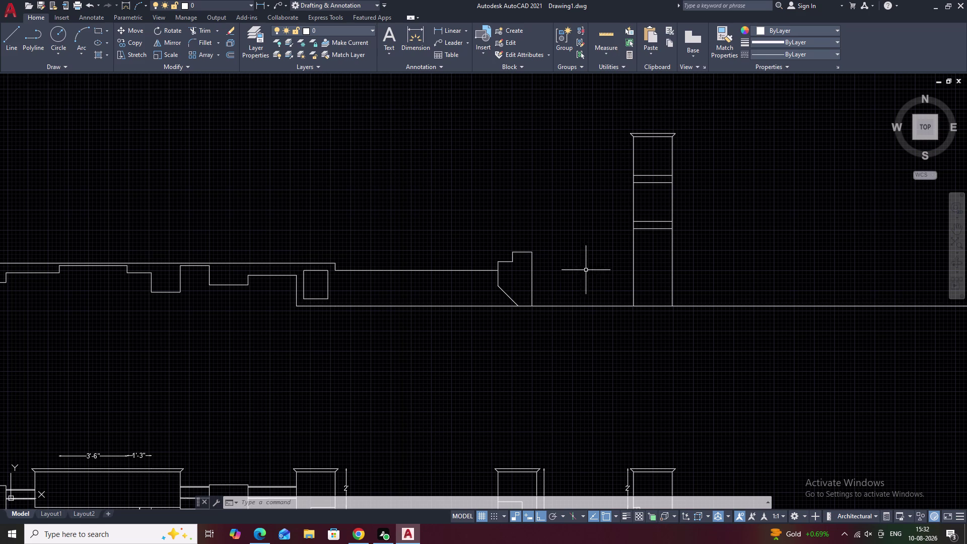
Select all the side tower's lines and begin moving them, then cancel the move.
middle_drag(589, 262, 543, 297)
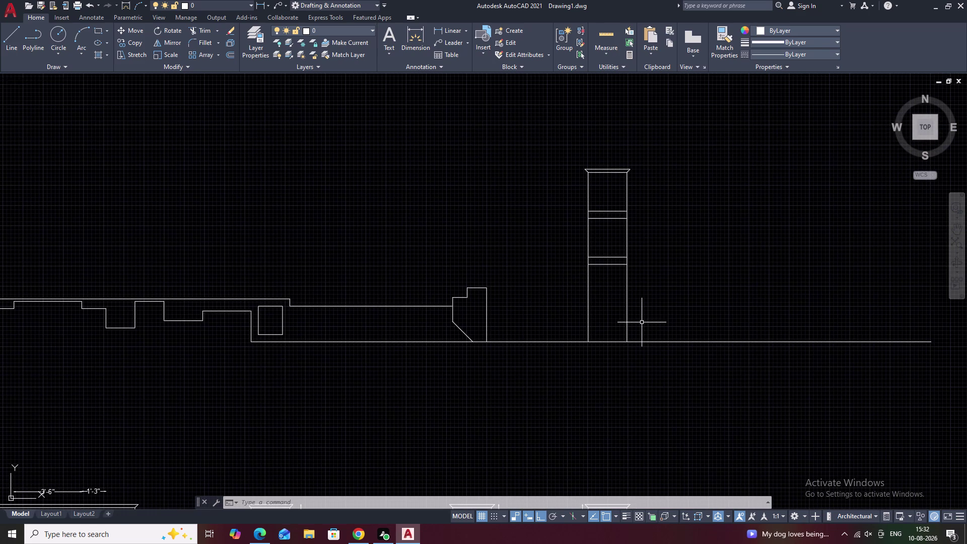
middle_drag(637, 310, 624, 334)
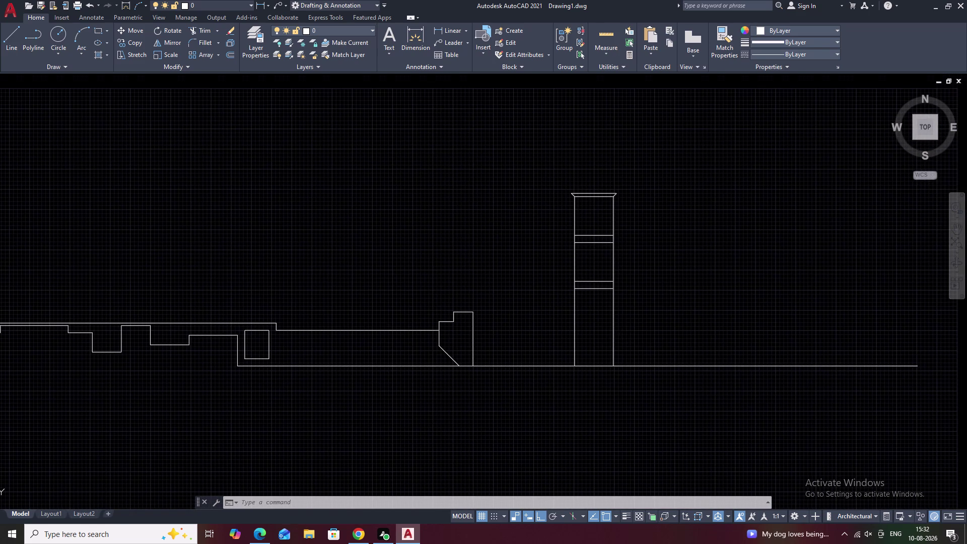
drag(657, 211, 647, 184)
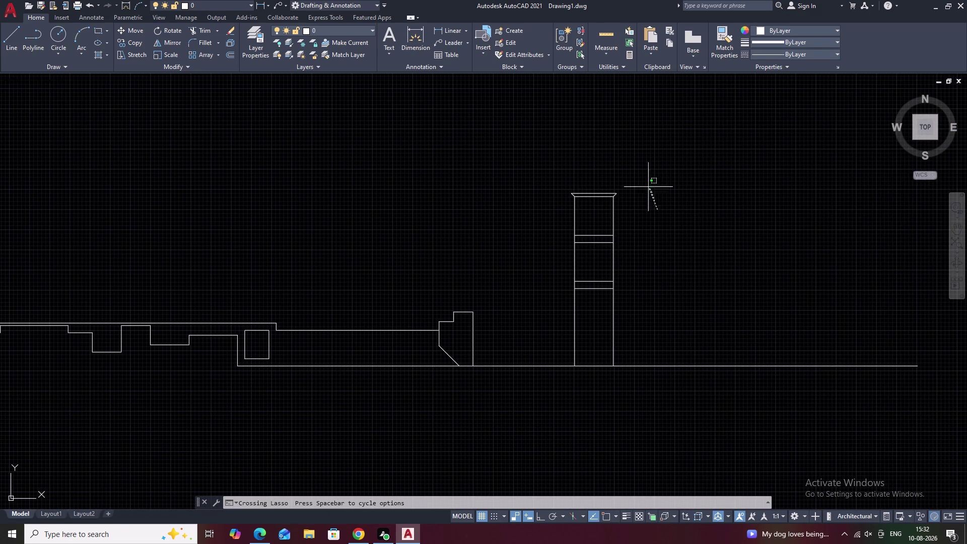
drag(646, 184, 648, 333)
click(651, 333)
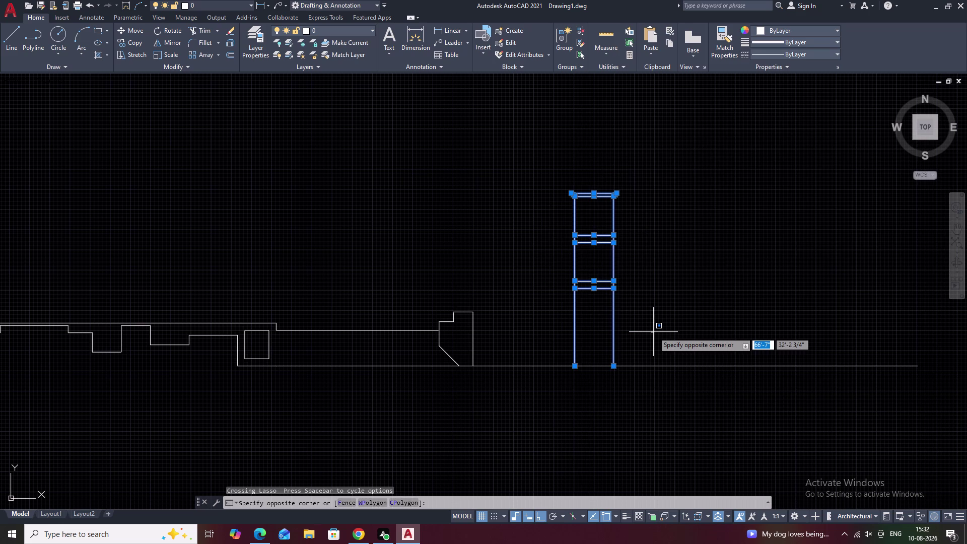
text(m)
key(space)
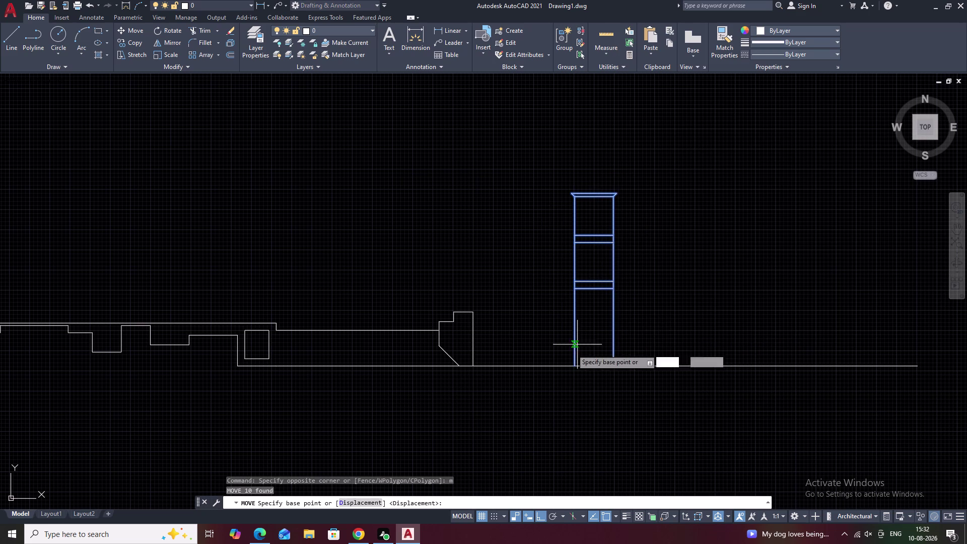
click(575, 366)
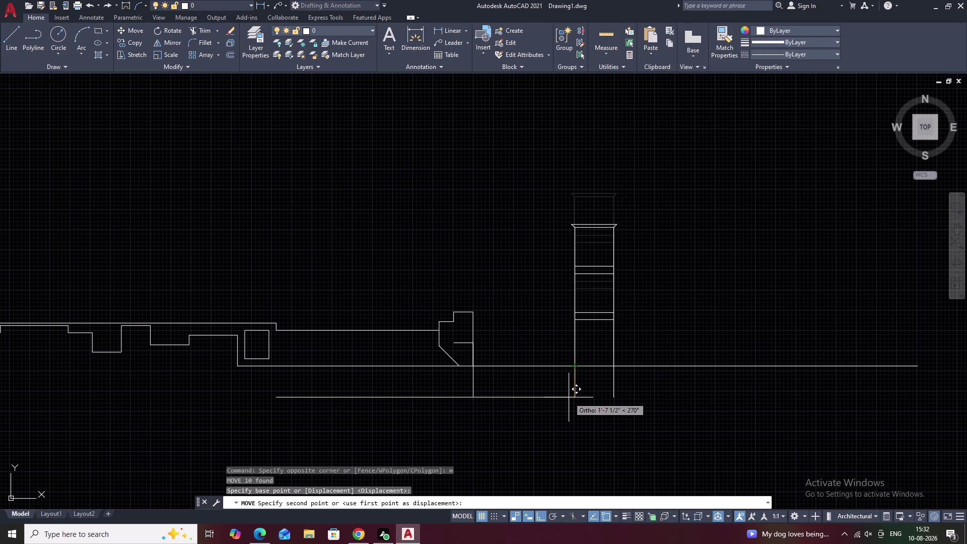
key(Escape)
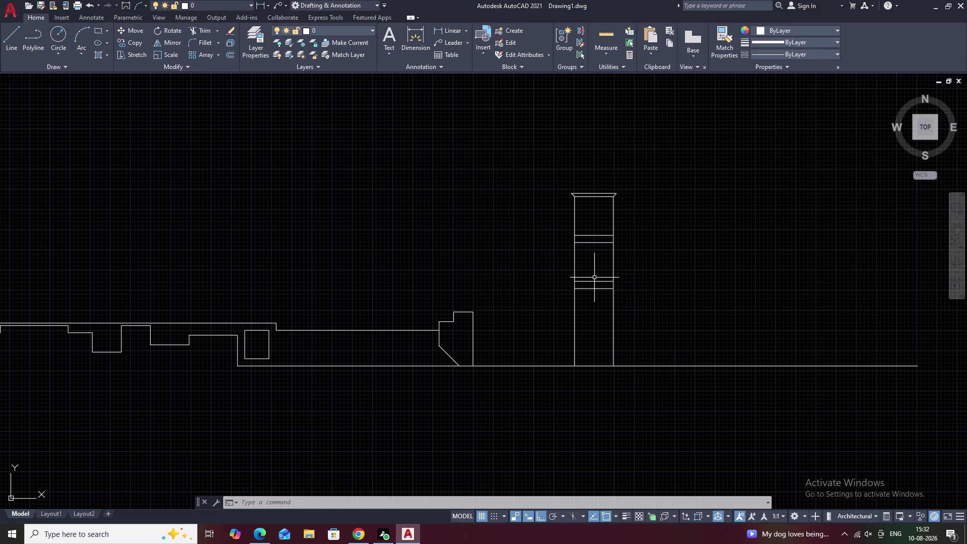
Break the tower's left wall line at a point in the middle panel using BREAKATPOINT.
scroll(down, 3)
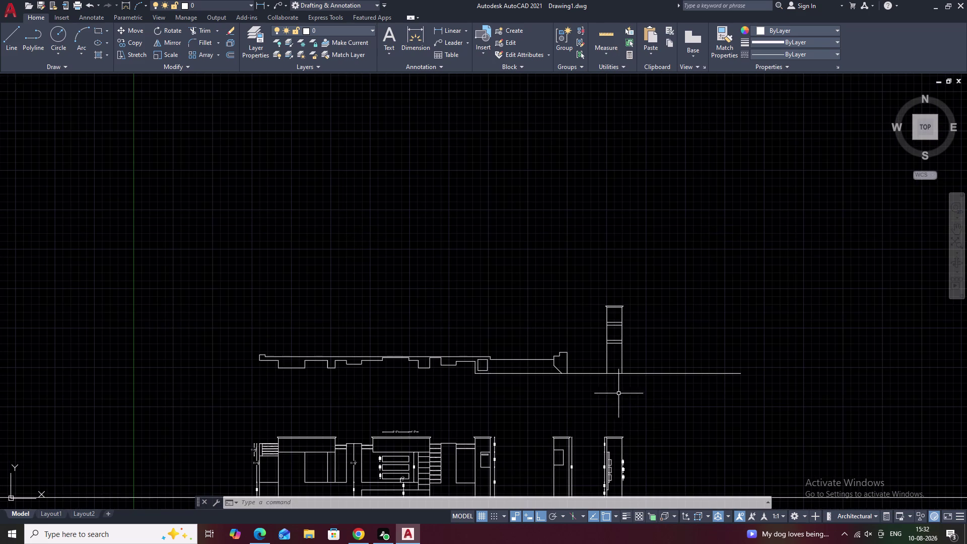
scroll(up, 3)
scroll(up, 3)
middle_drag(582, 362, 606, 303)
scroll(up, 3)
middle_drag(621, 351, 623, 339)
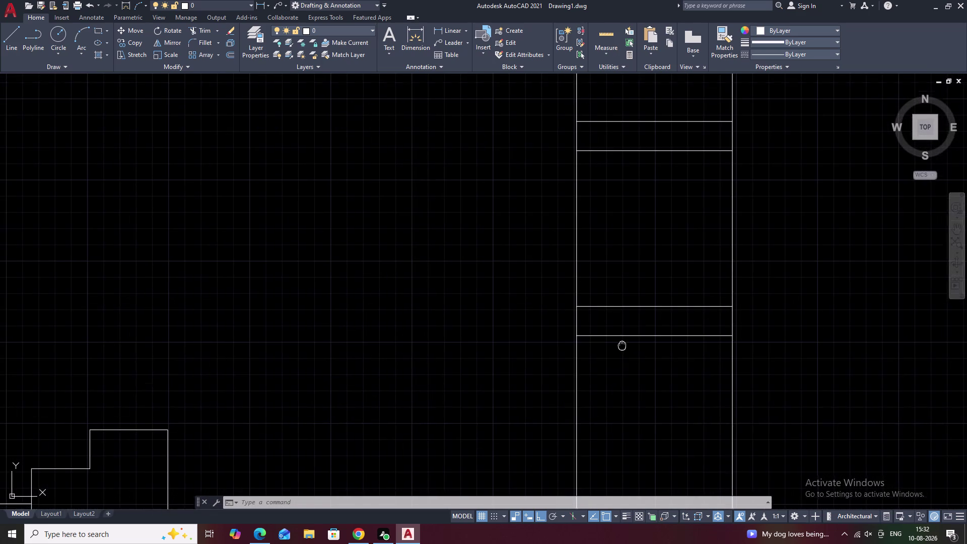
middle_drag(623, 339, 623, 310)
scroll(down, 3)
middle_drag(631, 332, 573, 402)
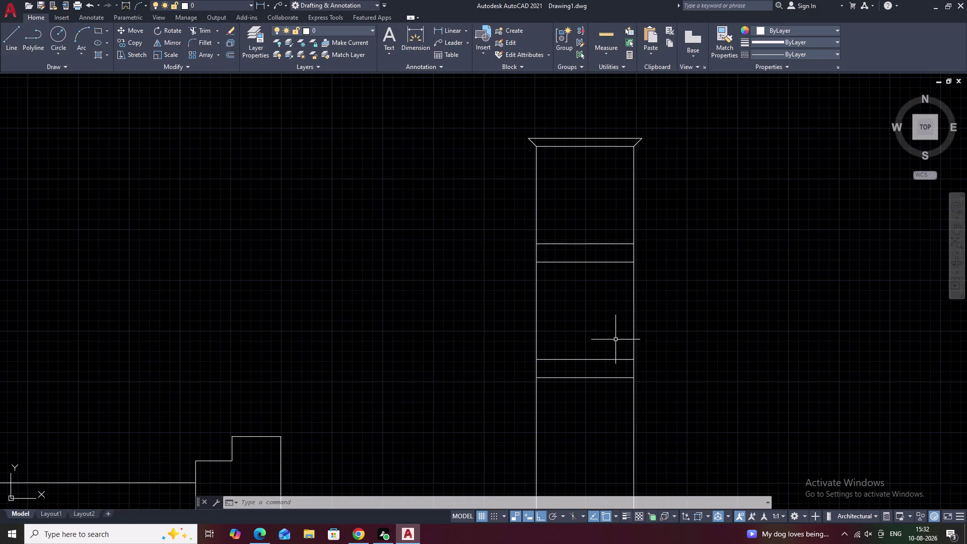
scroll(up, 3)
middle_drag(575, 329, 563, 334)
scroll(up, 3)
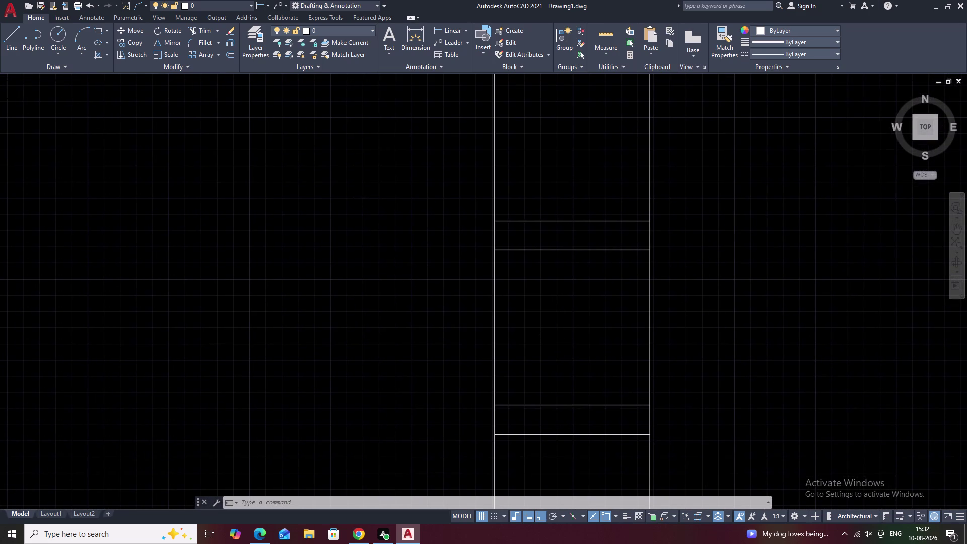
middle_drag(562, 332, 570, 306)
scroll(down, 3)
middle_drag(572, 312, 562, 326)
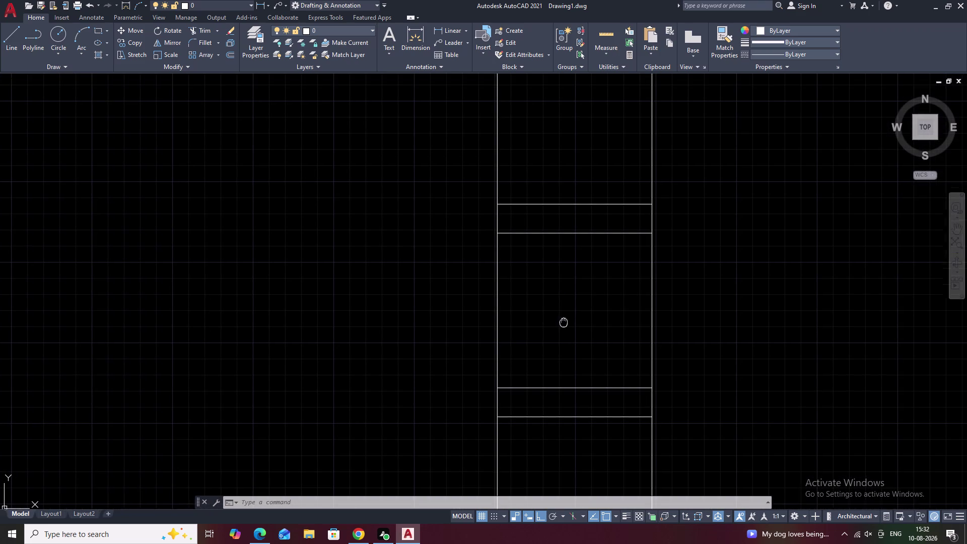
middle_drag(562, 326, 562, 326)
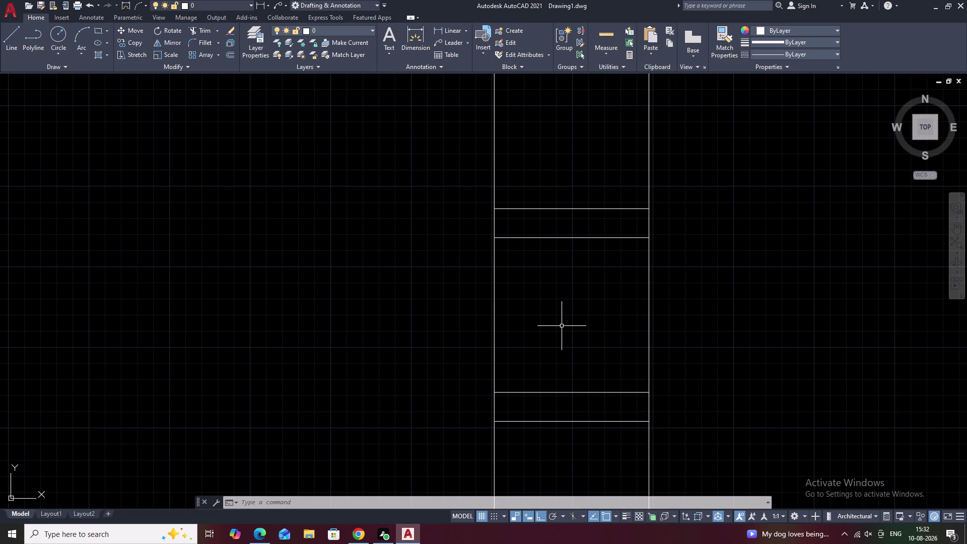
text(b)
text(e)
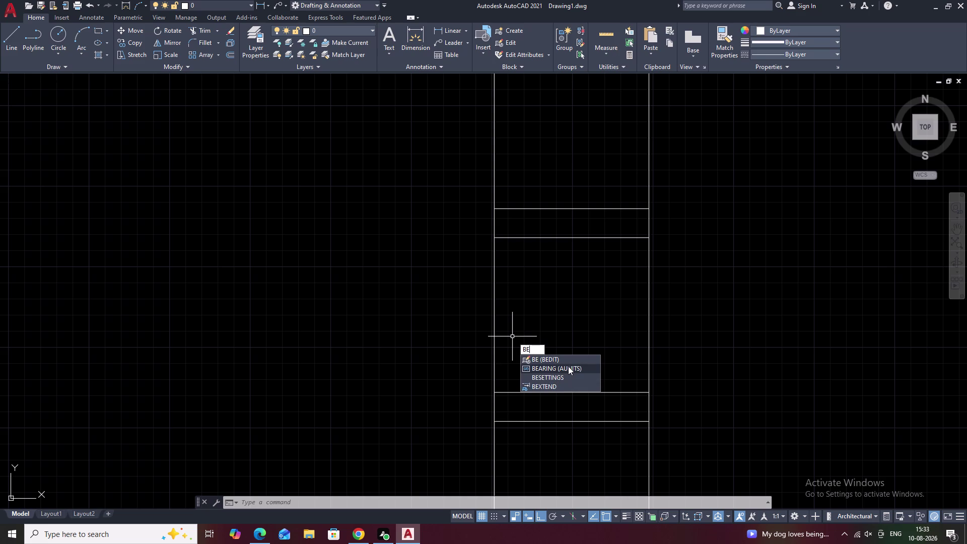
key(BackSpace)
key(r)
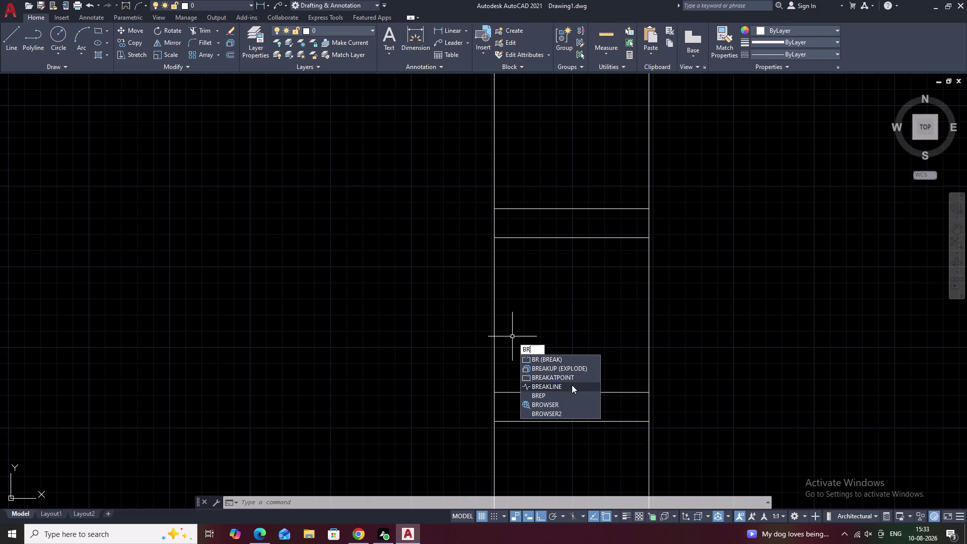
click(552, 377)
click(495, 354)
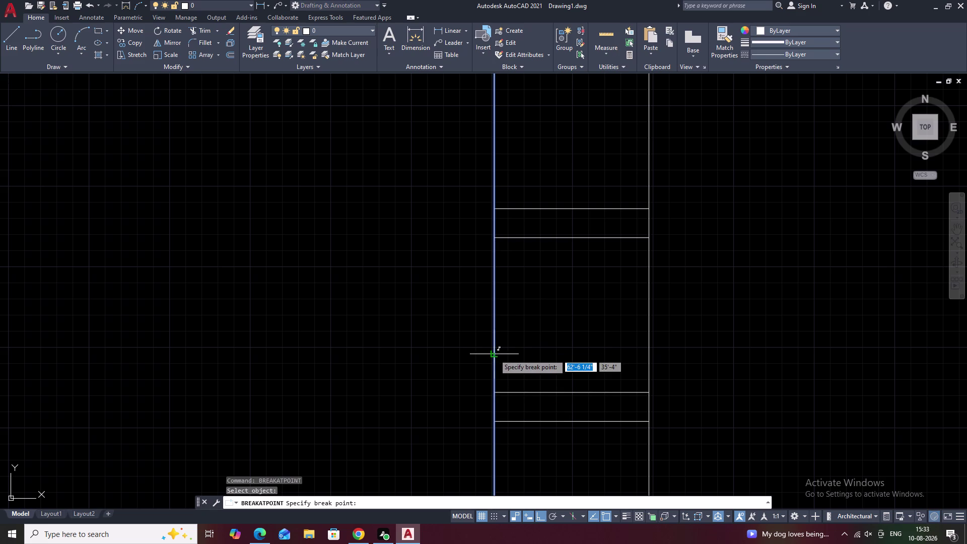
click(493, 391)
key(space)
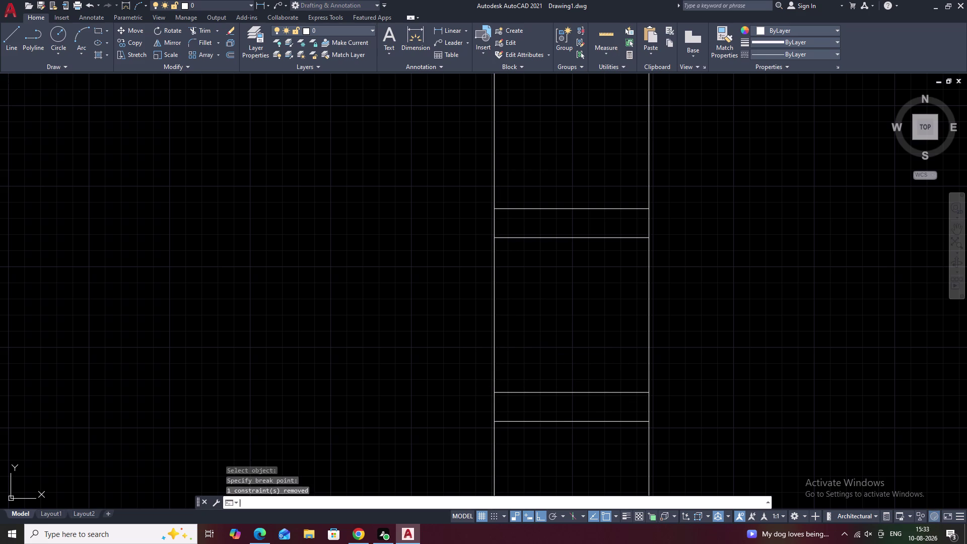
Repeat BREAKATPOINT on the upper part of the left wall line, then cancel it.
key(space)
key(space)
click(494, 264)
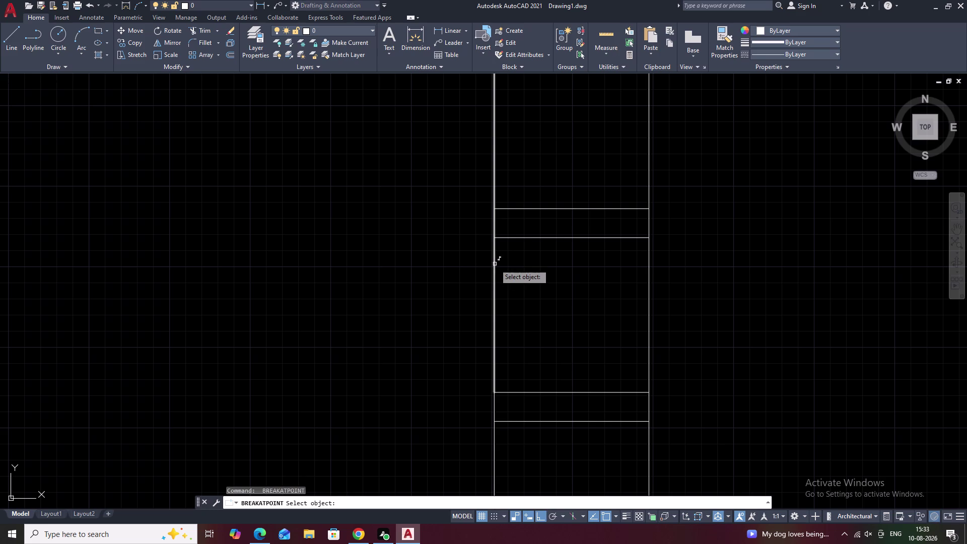
double_click(497, 251)
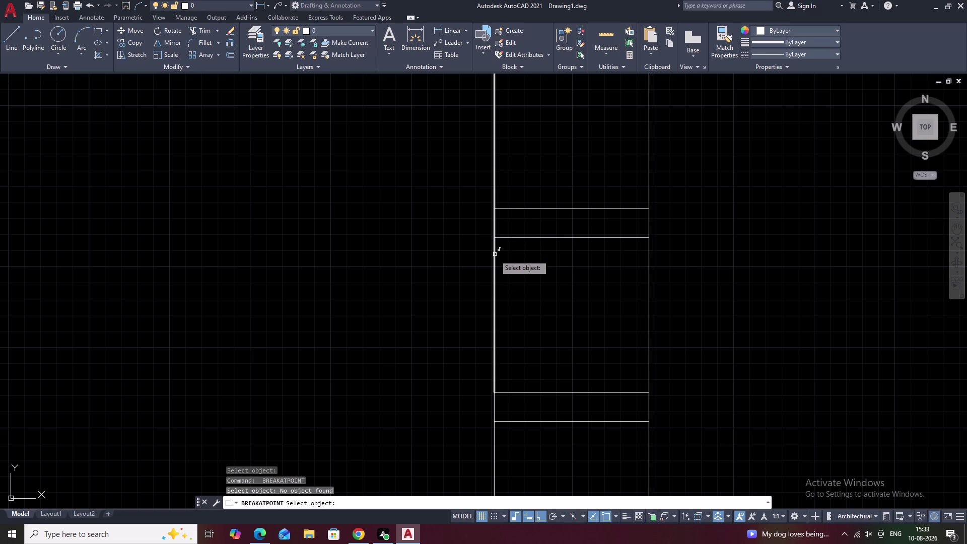
click(496, 255)
click(497, 240)
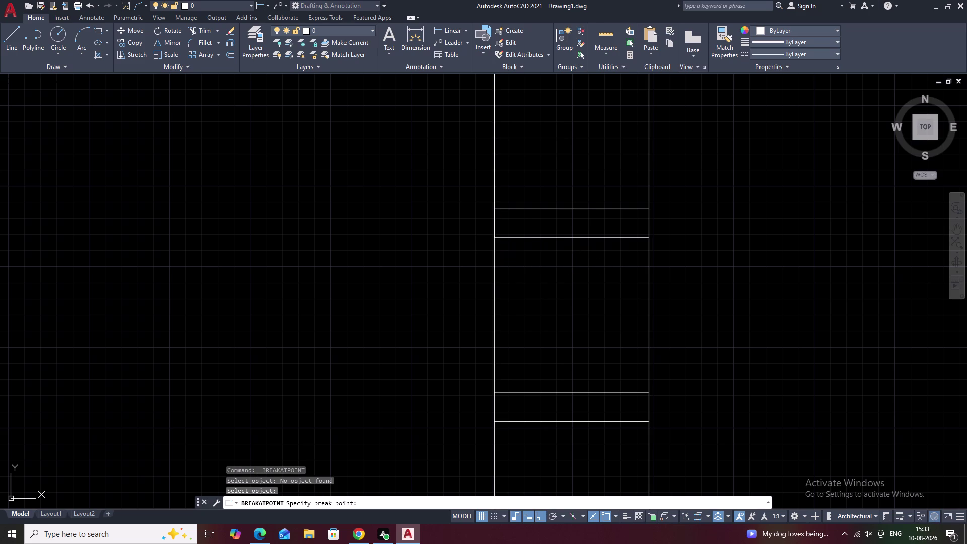
key(Escape)
Offset the left wall segment inward twice by 4.5 to make two vertical door lines.
text(o)
key(space)
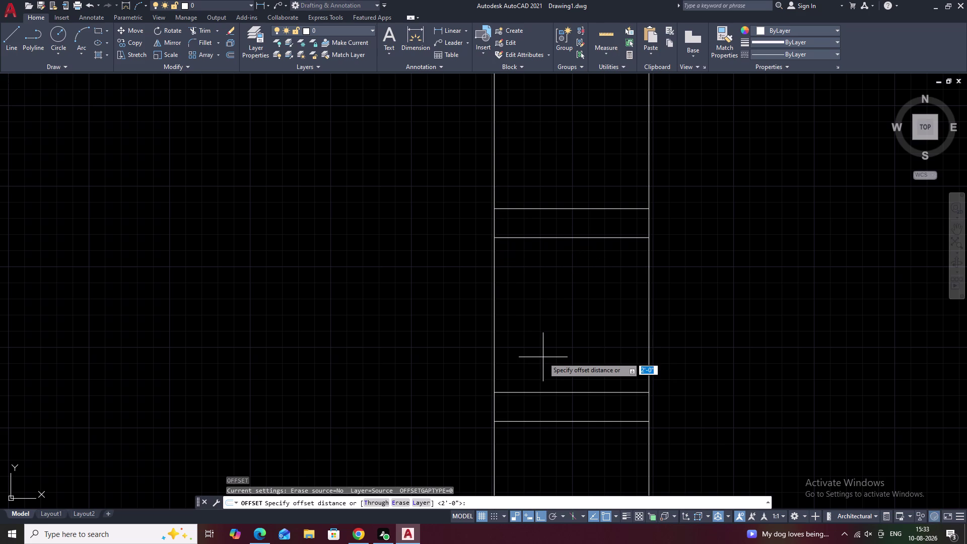
text(4.5)
key(space)
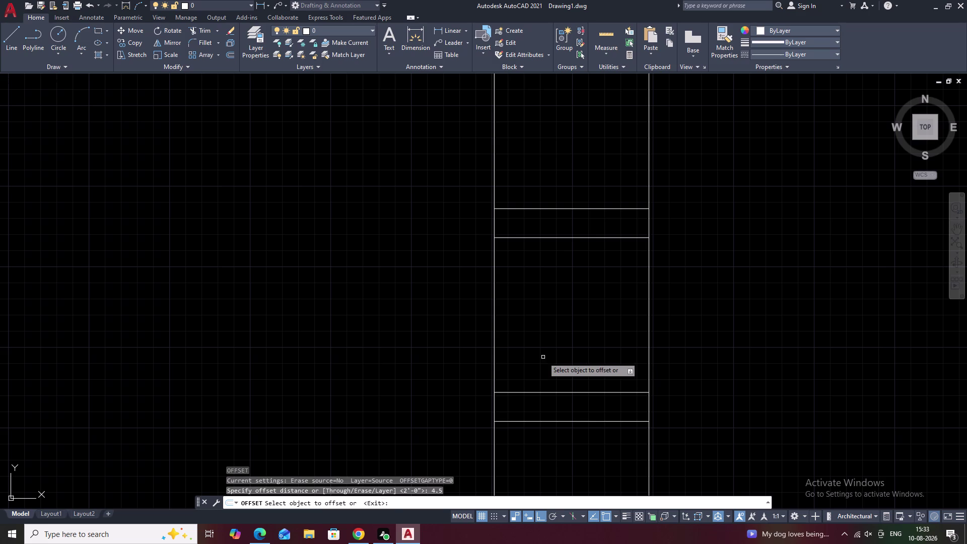
click(494, 326)
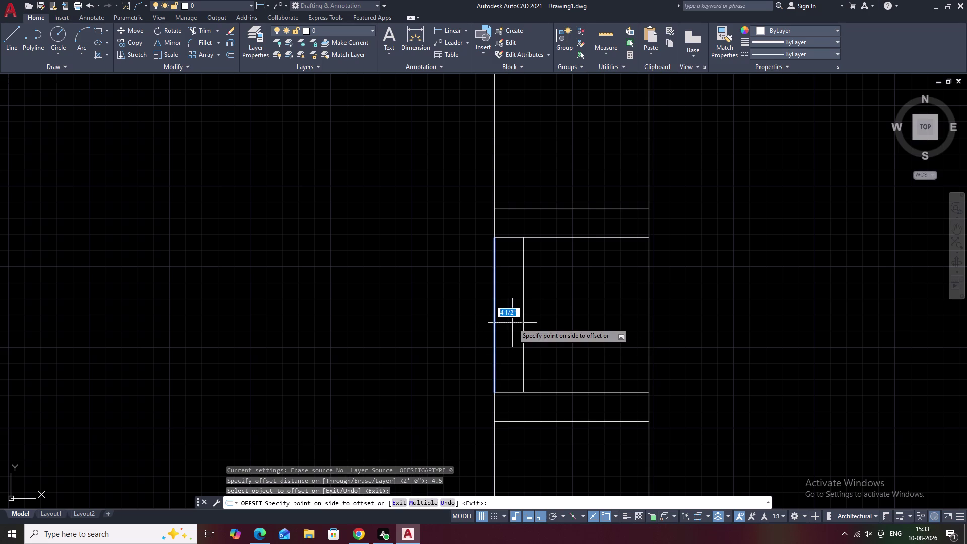
click(513, 323)
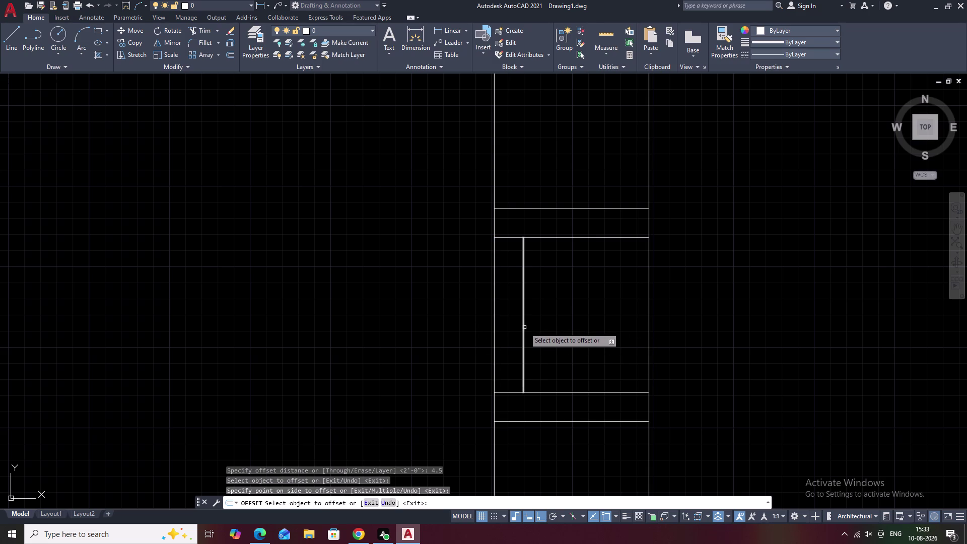
click(525, 327)
click(571, 327)
key(Escape)
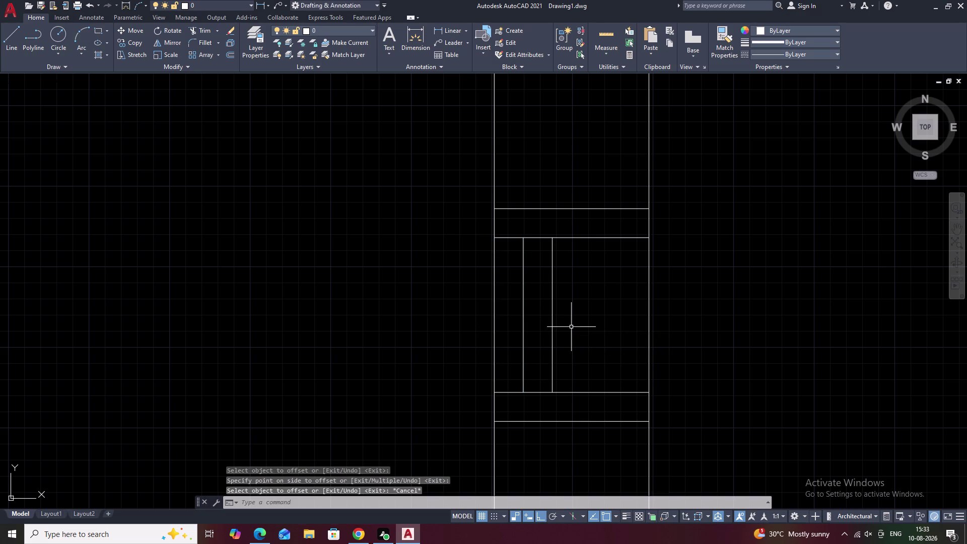
Center the new door lines in view and start the TR trim command.
scroll(down, 3)
middle_drag(571, 327, 551, 355)
scroll(up, 3)
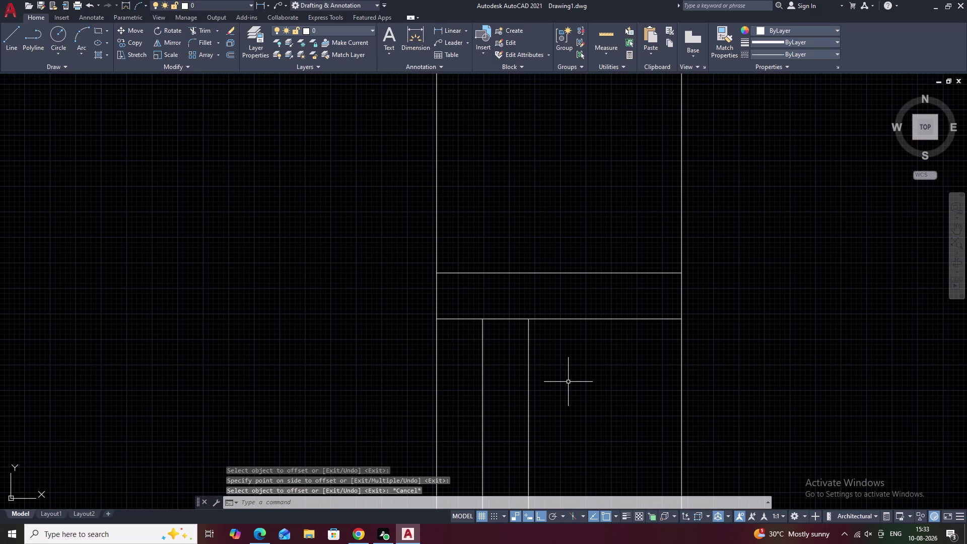
text(tr)
key(space)
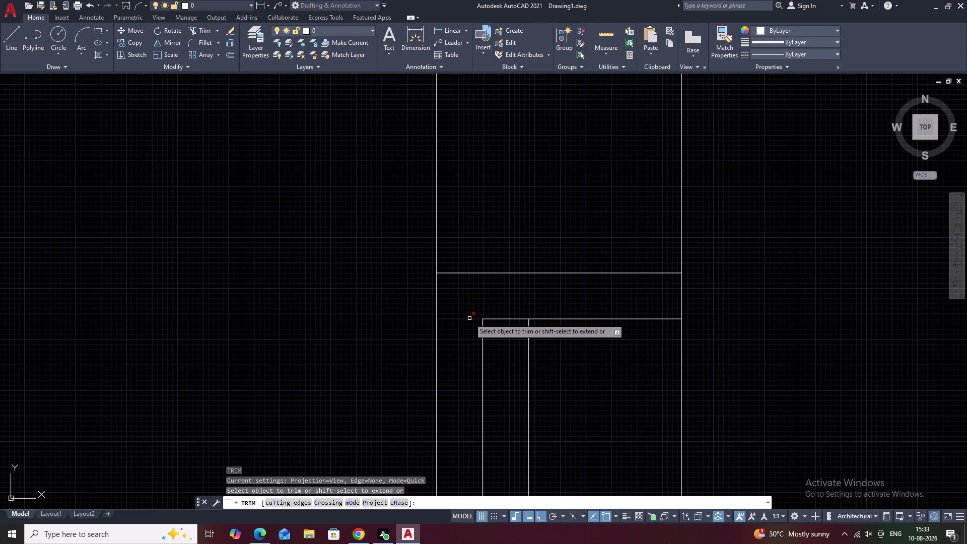
Trim away the head band piece between the two new verticals and end Trim.
click(503, 318)
scroll(down, 3)
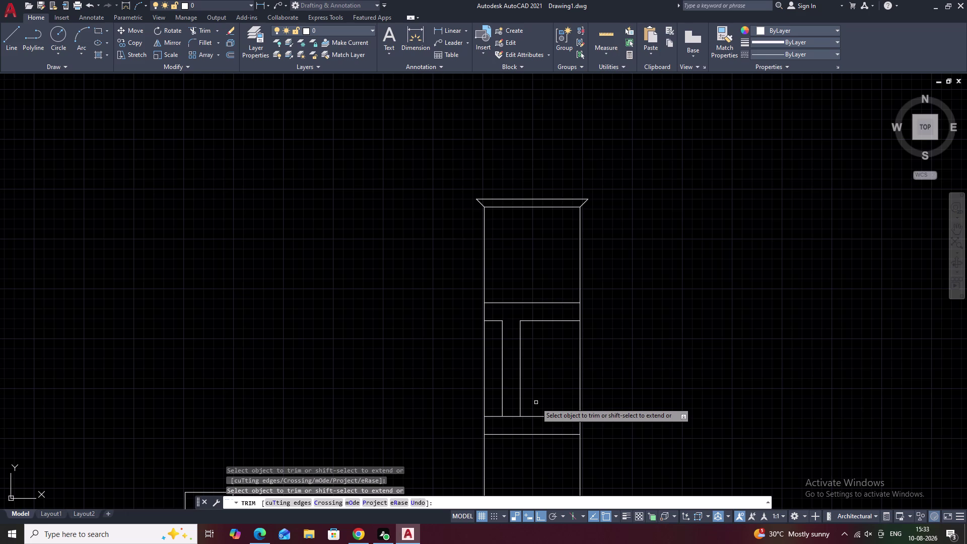
middle_drag(547, 390, 536, 400)
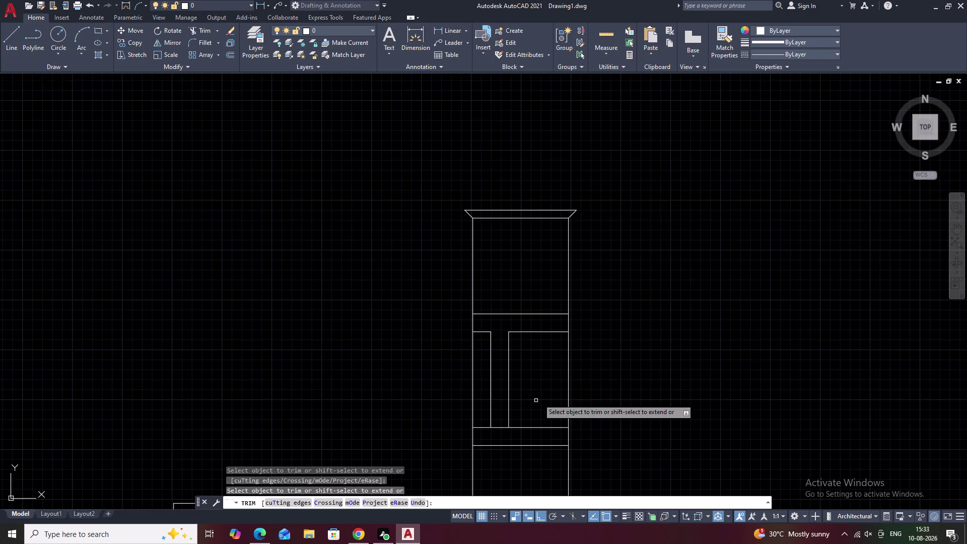
scroll(up, 3)
middle_drag(533, 387, 534, 349)
key(Escape)
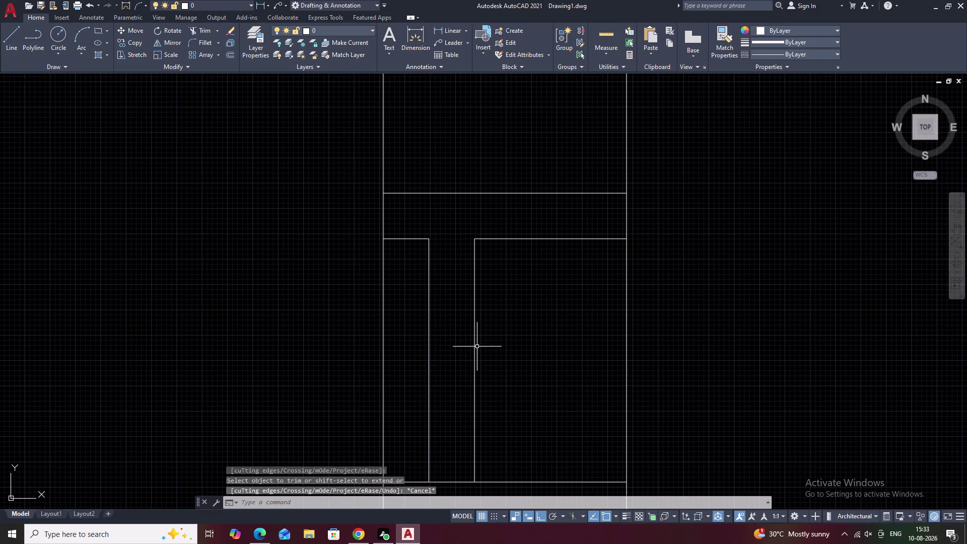
Zoom in on the door and start the L line command.
scroll(up, 3)
text(l)
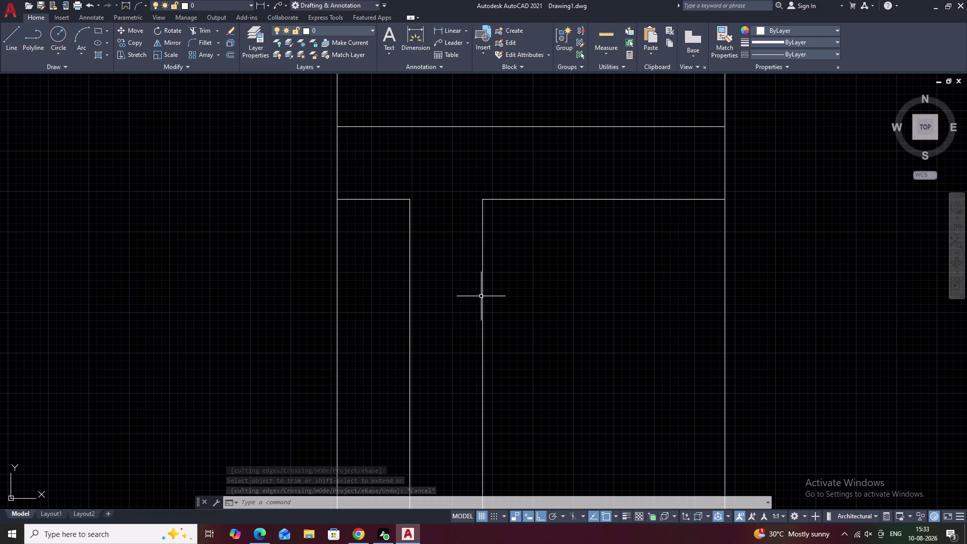
key(space)
Draw a line across the opening between the jambs and offset it 0.5 downward.
click(484, 230)
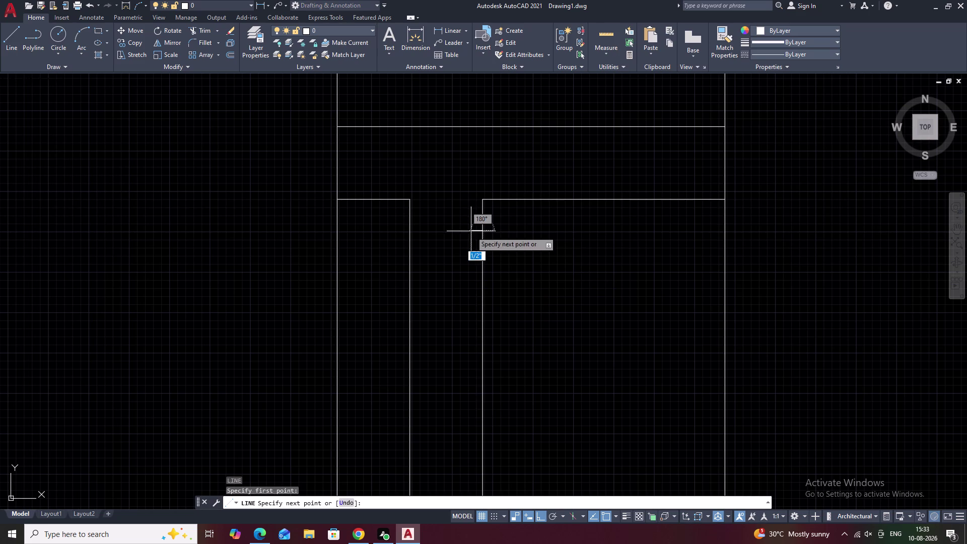
click(408, 231)
key(Escape)
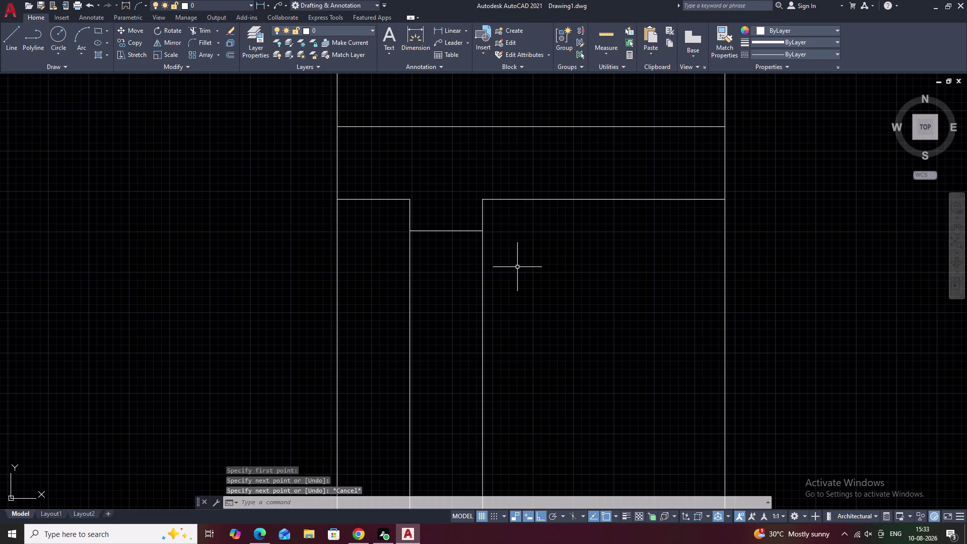
text(o .5)
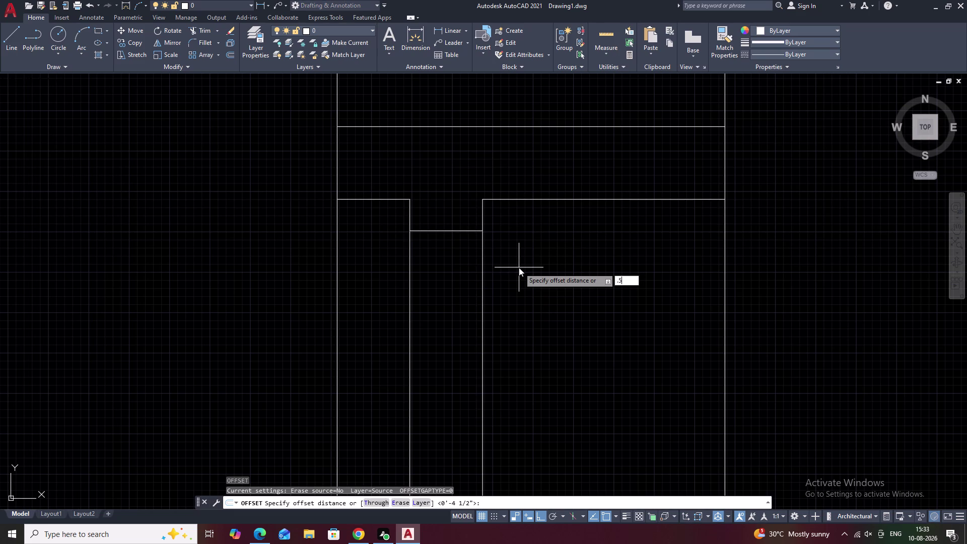
key(space)
click(445, 233)
click(446, 230)
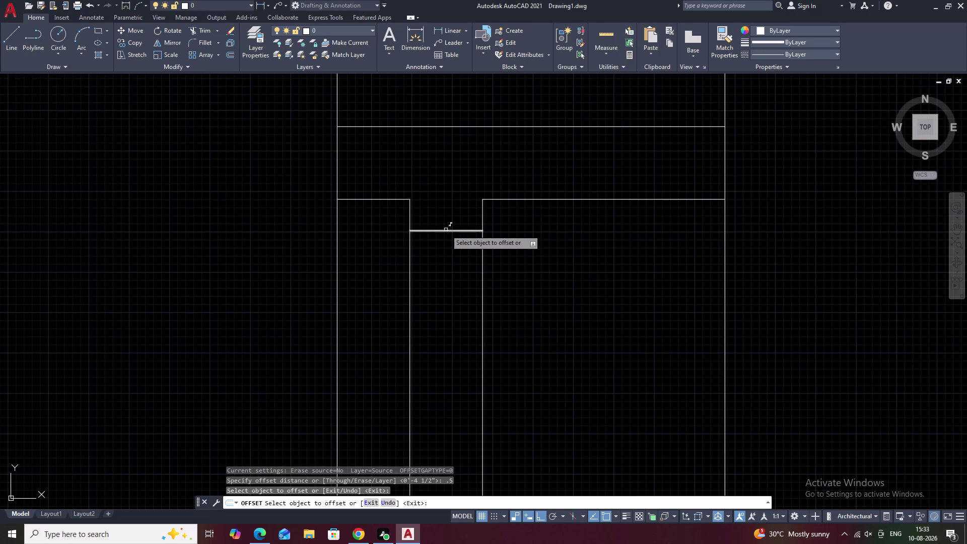
click(446, 262)
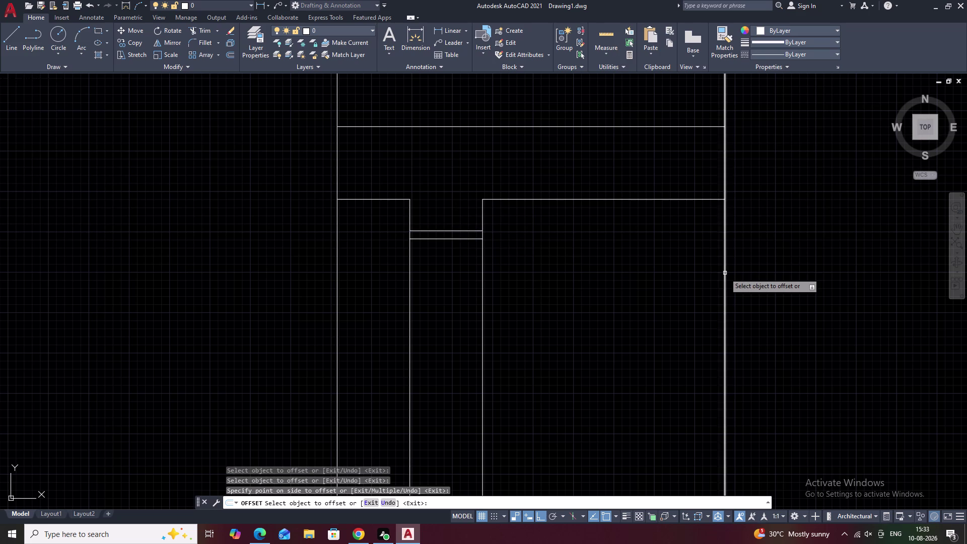
Offset the tower's right edge line 0.5 inward, then start Trim.
click(725, 273)
click(709, 276)
key(Escape)
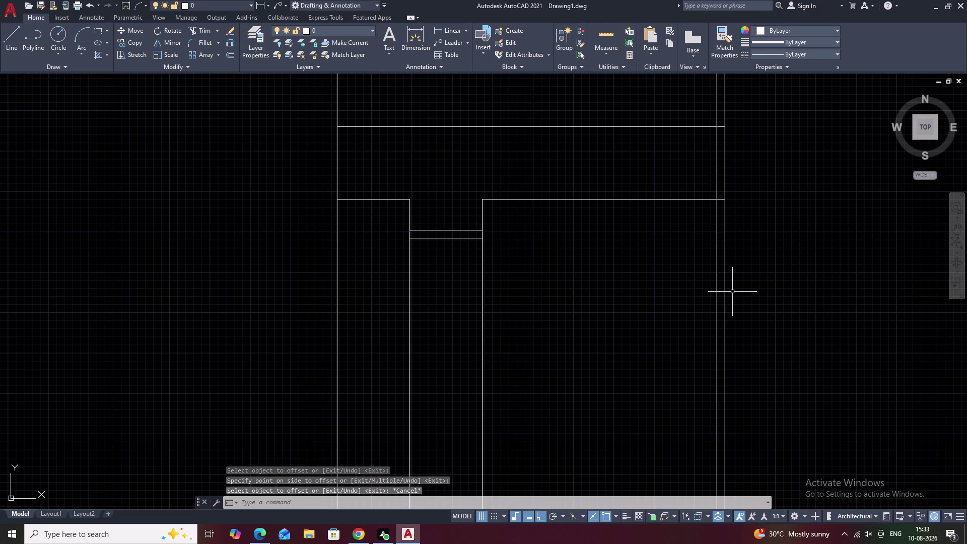
text(tr)
key(space)
Cancel Trim and erase the inner right-edge line segment below the door band.
click(717, 183)
scroll(down, 3)
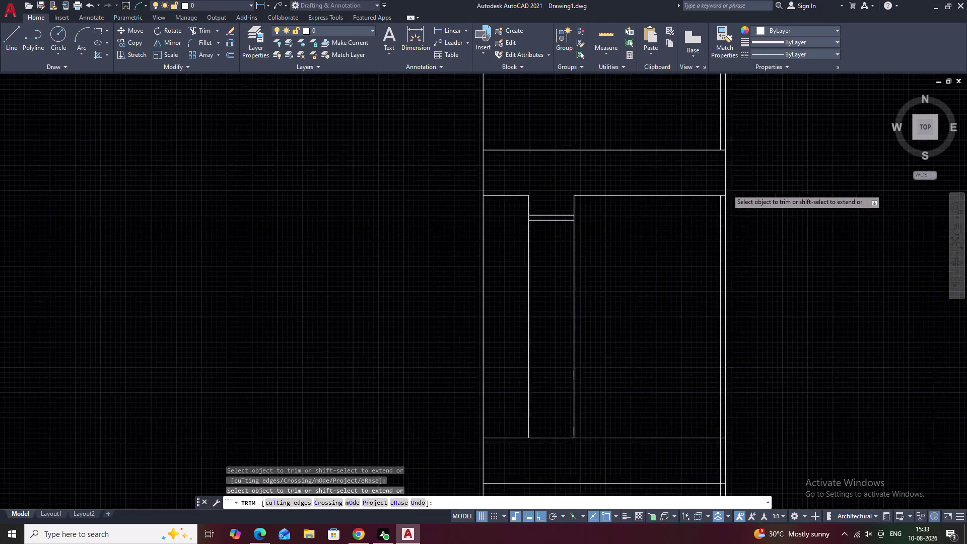
middle_drag(769, 343, 756, 295)
scroll(up, 3)
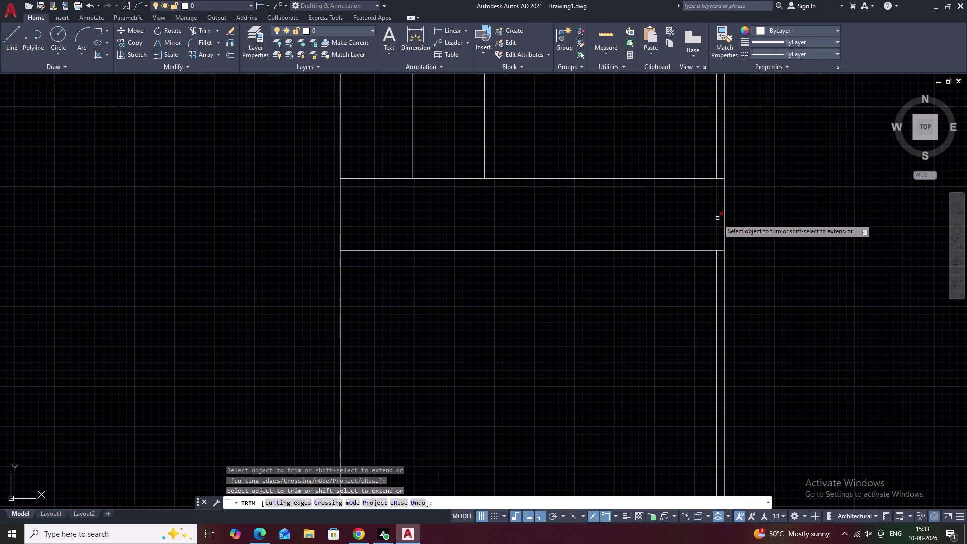
click(717, 218)
key(Escape)
click(717, 270)
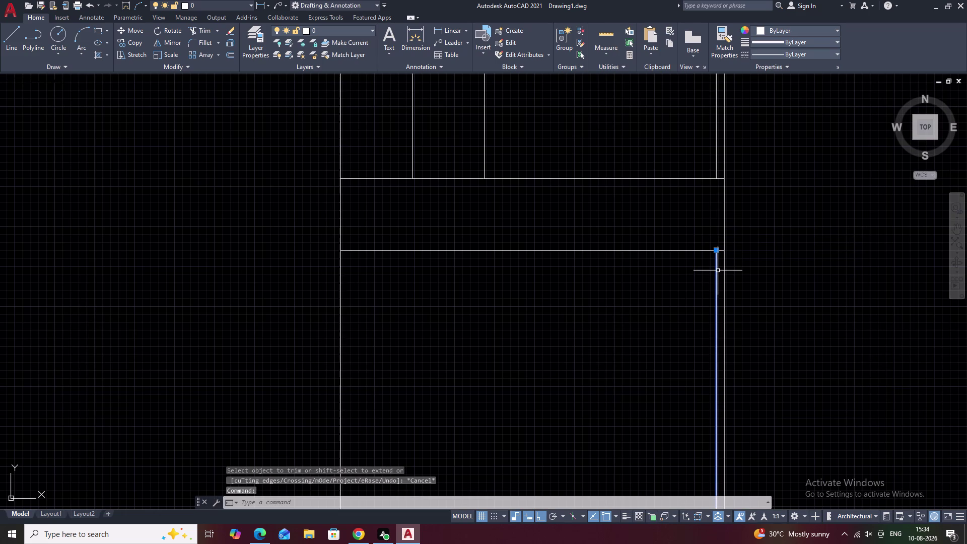
key(r)
key(BackSpace)
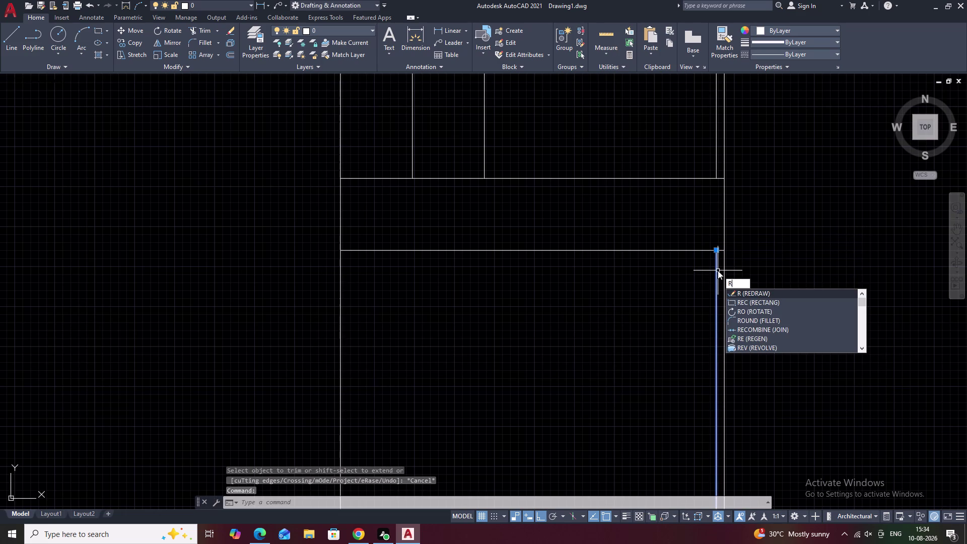
text(e)
key(space)
Erase the inner right-edge line segment above the door.
scroll(down, 3)
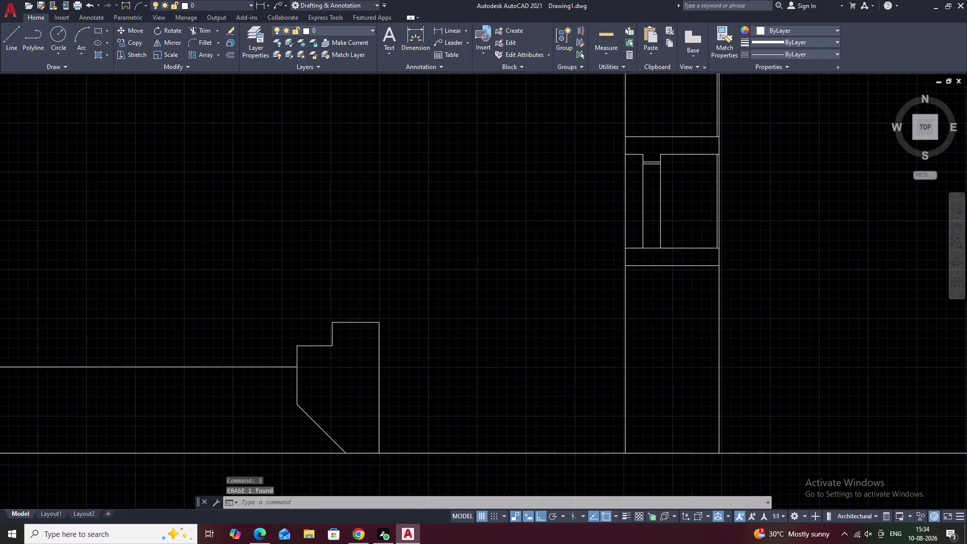
middle_drag(762, 233, 743, 344)
scroll(up, 3)
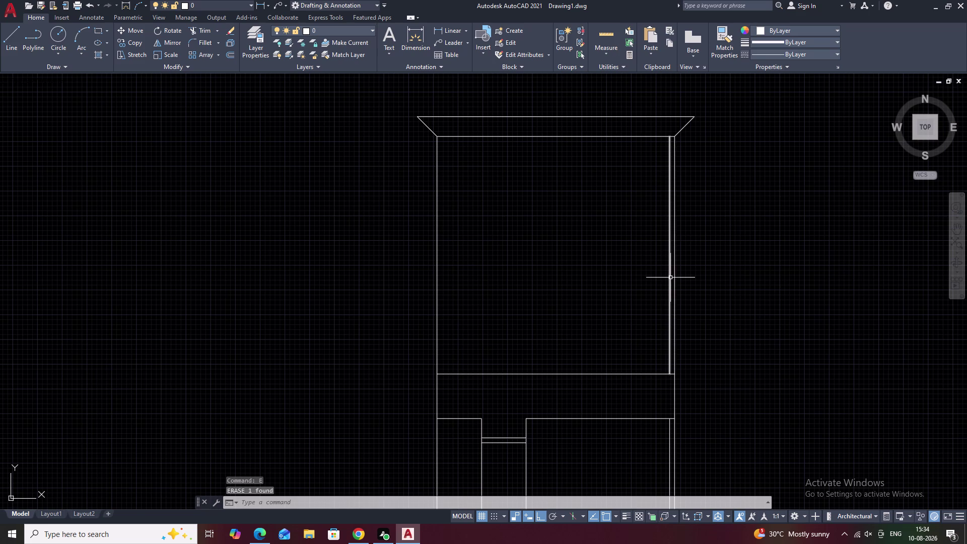
click(671, 280)
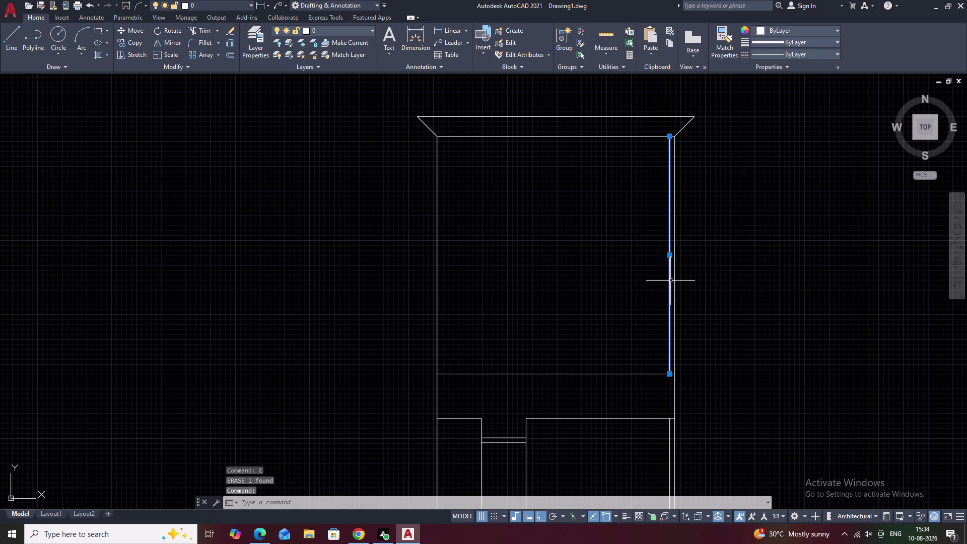
text(e)
key(space)
scroll(down, 3)
Offset the inner line beside the door 0.5 to the left.
middle_drag(717, 323, 698, 276)
scroll(up, 3)
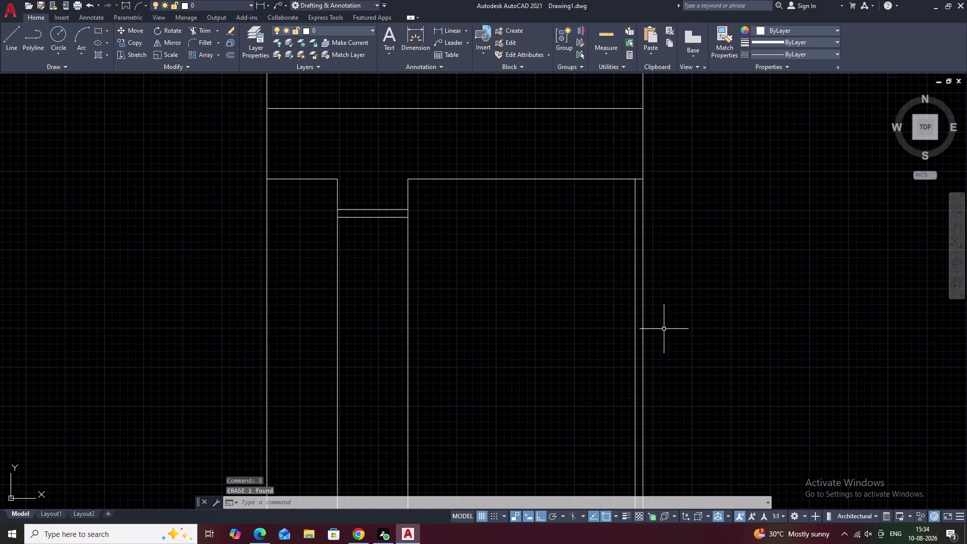
middle_drag(681, 343, 674, 290)
scroll(down, 3)
middle_drag(683, 330, 675, 319)
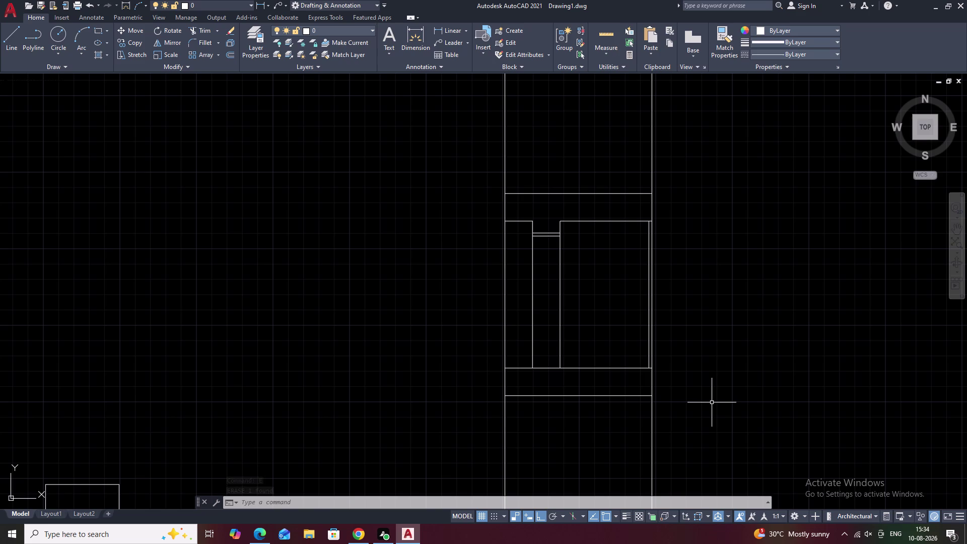
scroll(up, 3)
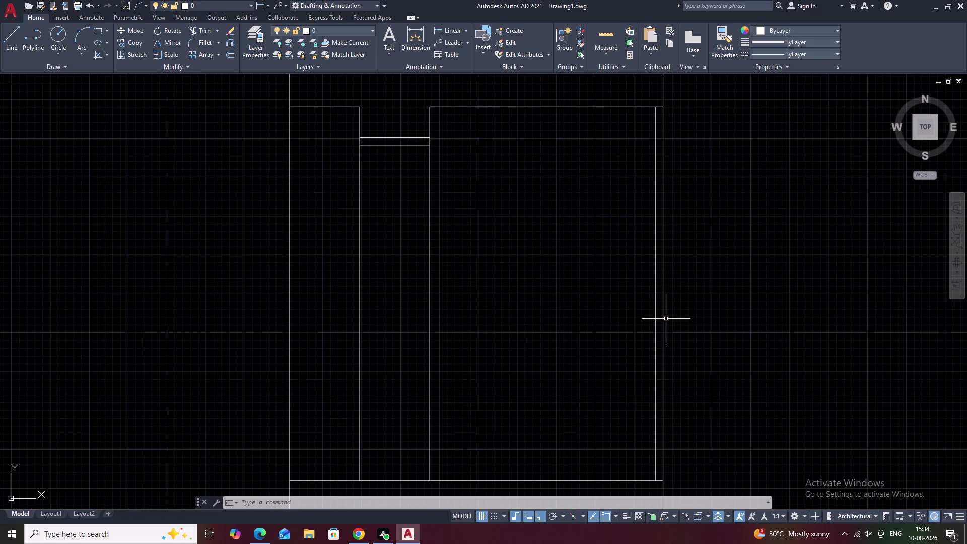
text(o 4)
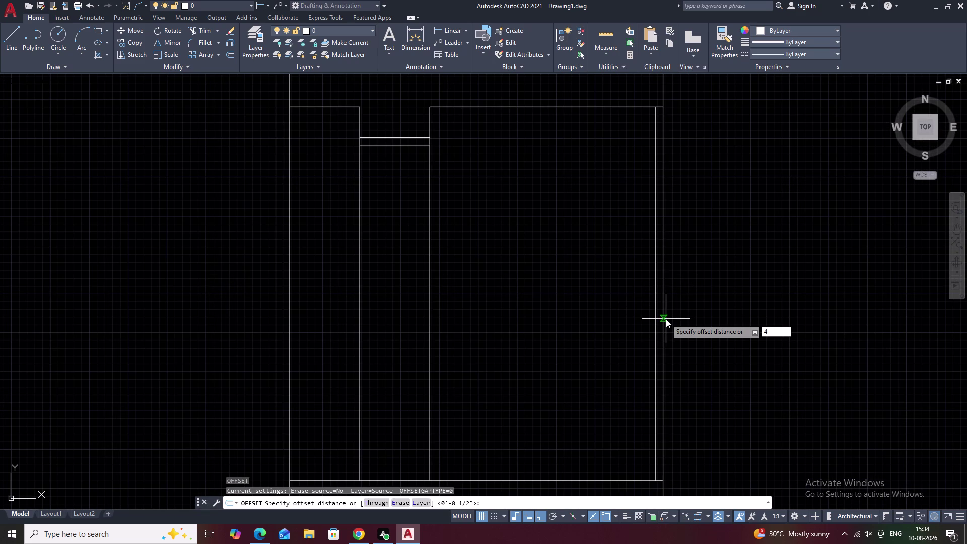
key(BackSpace)
text(.5)
key(space)
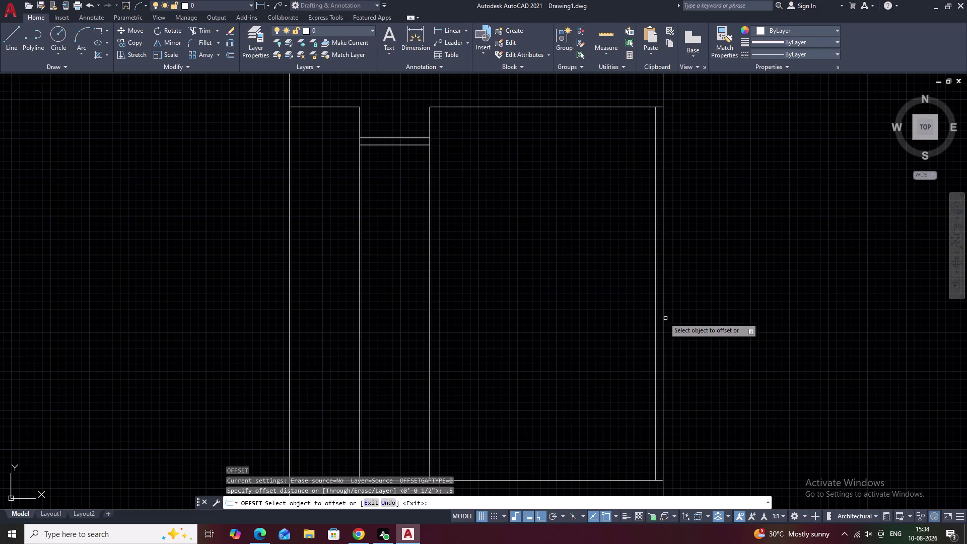
click(655, 287)
click(610, 288)
key(Escape)
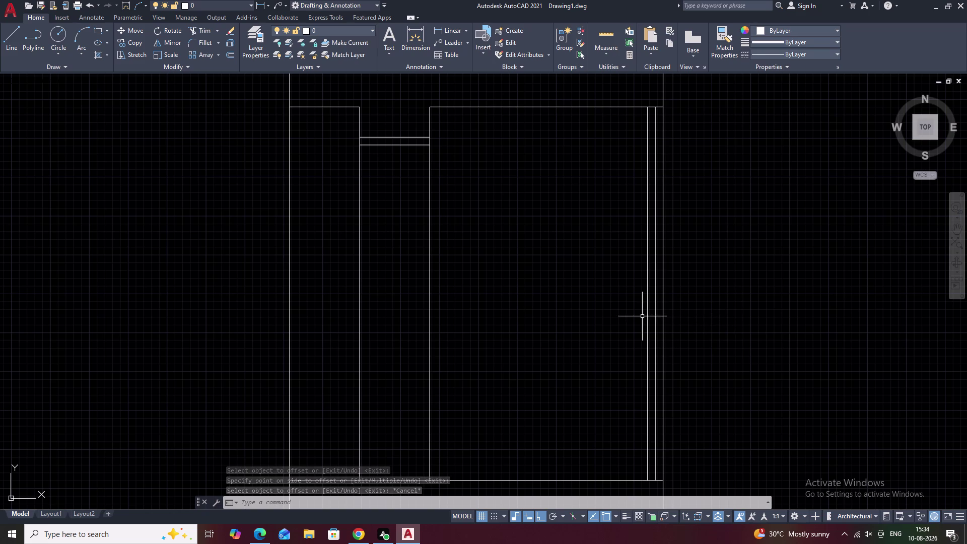
Offset the newest inner line another 0.5 to the left.
key(space)
text(.)
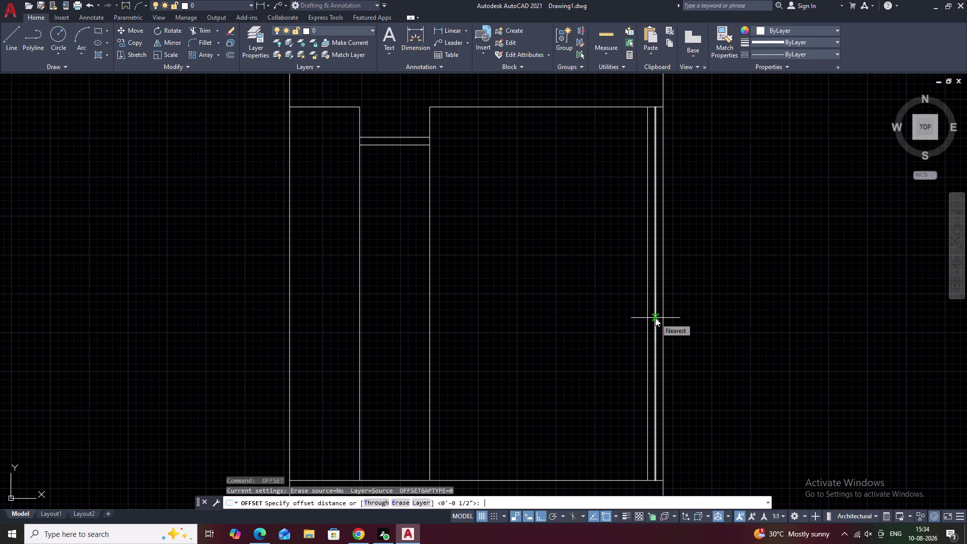
text(5)
key(space)
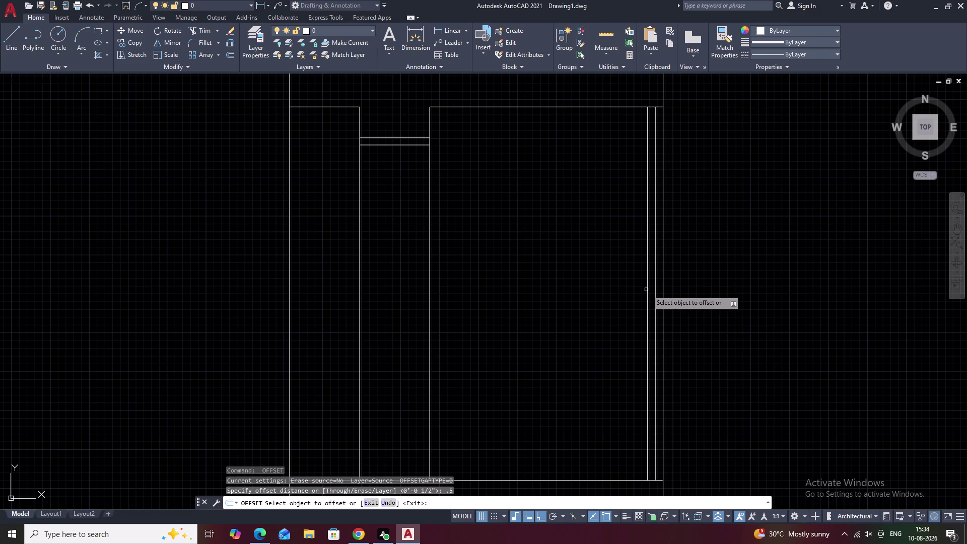
click(647, 289)
click(624, 289)
key(Escape)
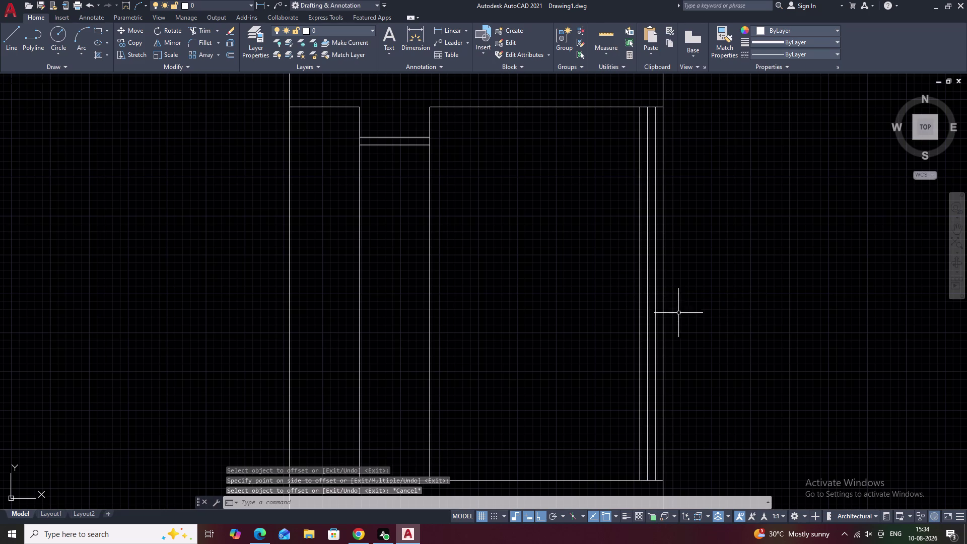
Erase the original inner line nearest the tower edge.
click(656, 299)
text(e)
key(space)
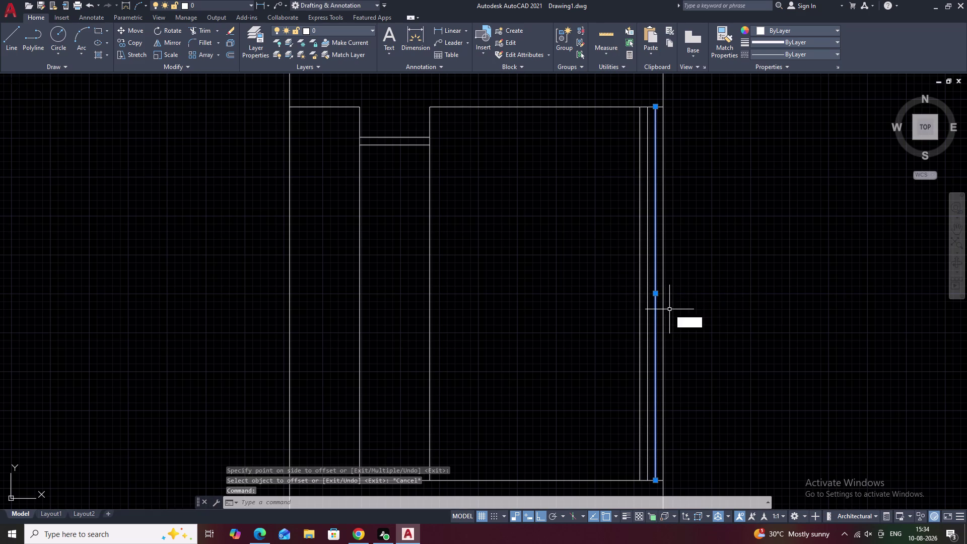
scroll(down, 3)
middle_drag(725, 325, 662, 322)
scroll(up, 3)
middle_drag(669, 322, 669, 312)
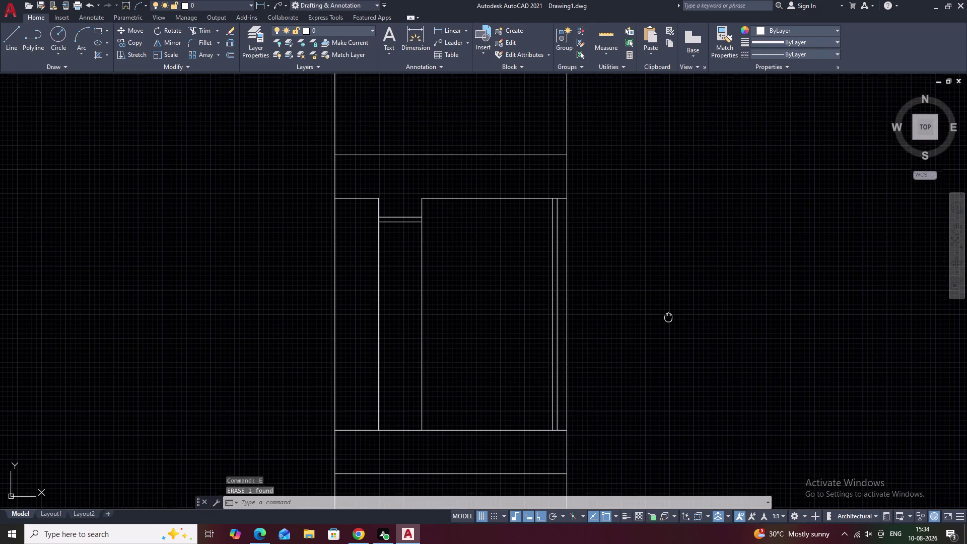
Zoom out to show the whole elevation, plan and ground line.
middle_drag(669, 312, 672, 287)
middle_drag(618, 271, 615, 315)
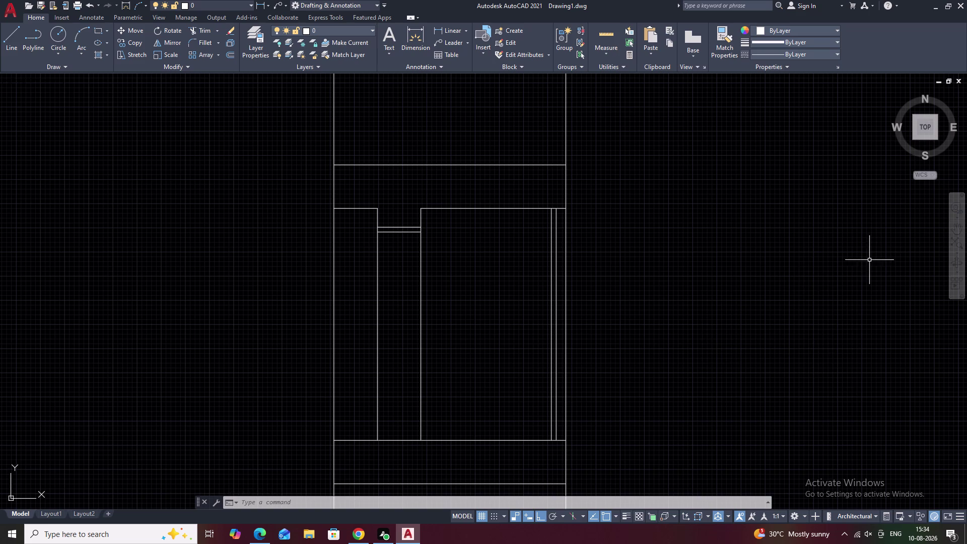
middle_drag(708, 394, 704, 207)
scroll(down, 3)
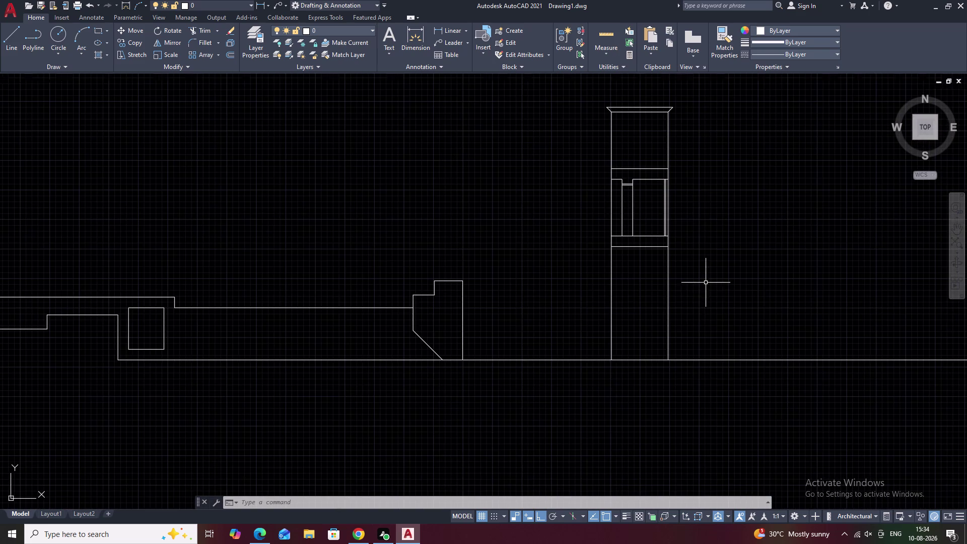
middle_drag(709, 336, 707, 306)
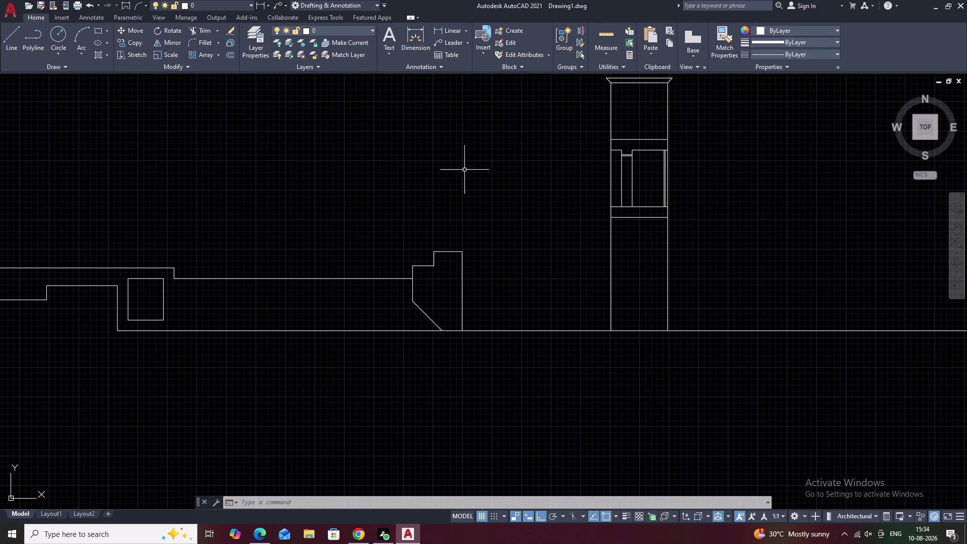
Run and end Trim on the ground line, then start selecting the side tower and base line.
key(t)
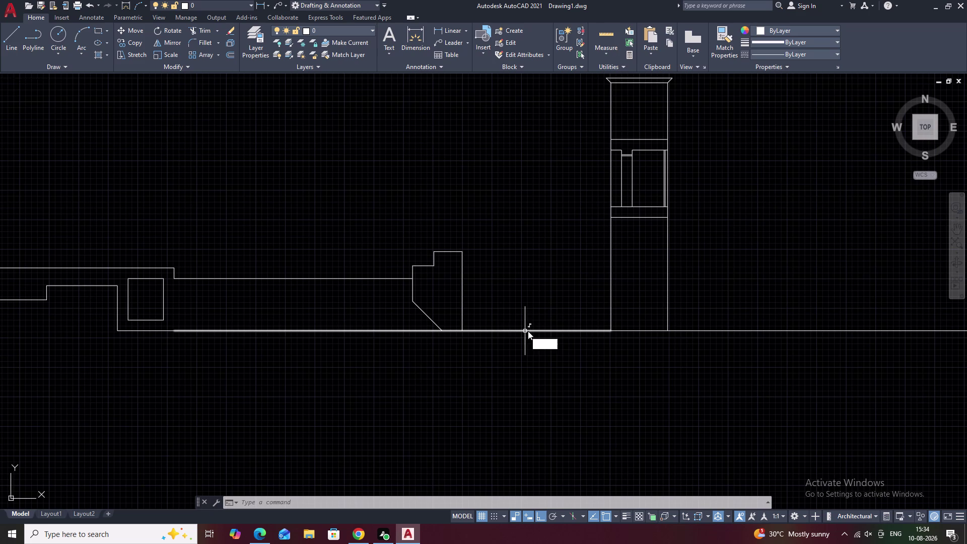
text(r)
key(space)
drag(551, 311, 537, 366)
key(Escape)
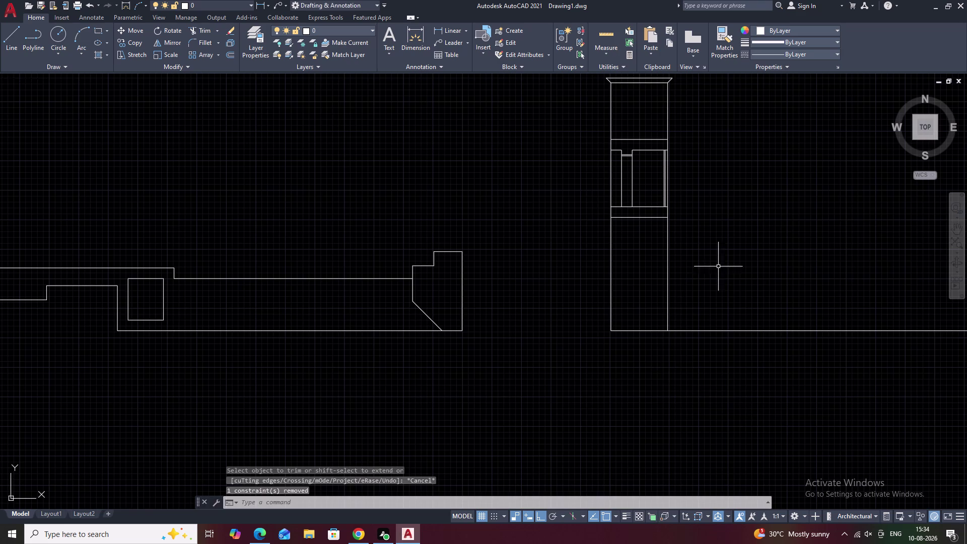
scroll(down, 3)
drag(762, 189, 719, 276)
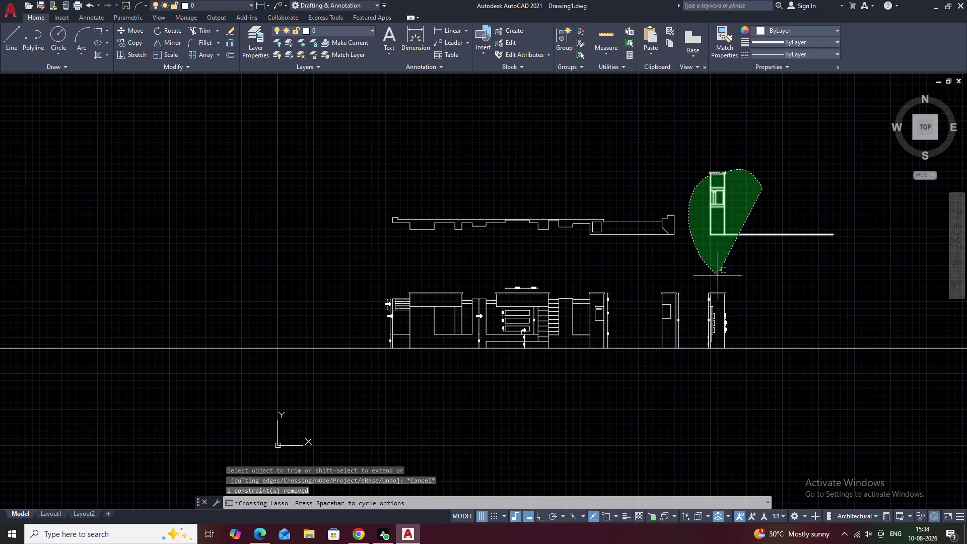
Move the side tower and its base line down, then undo that move.
drag(719, 277, 725, 278)
middle_drag(737, 264, 704, 282)
text(m)
key(space)
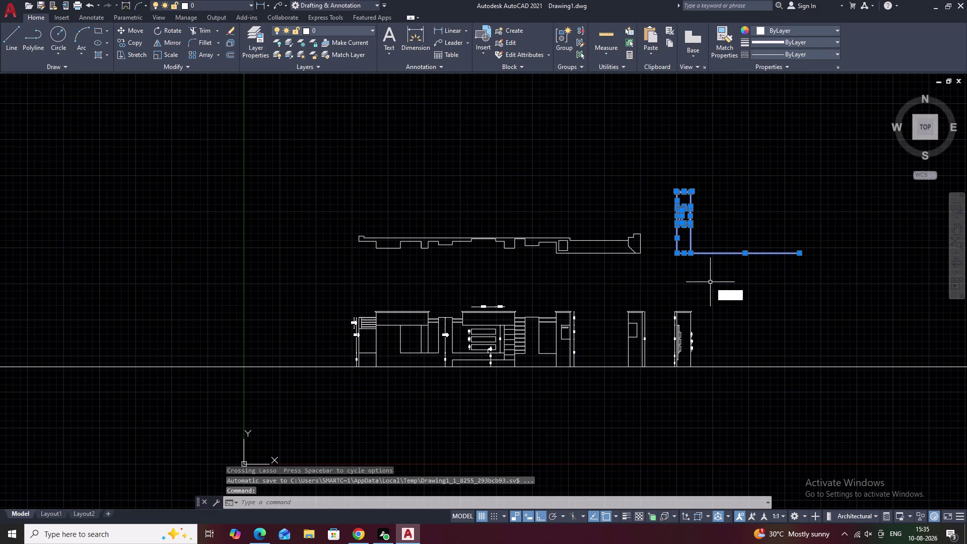
scroll(up, 3)
click(695, 247)
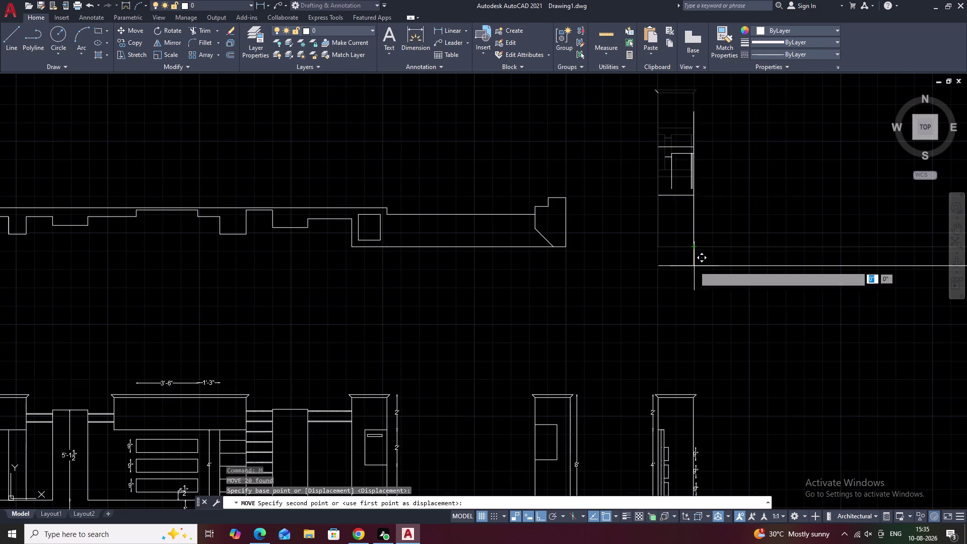
click(689, 295)
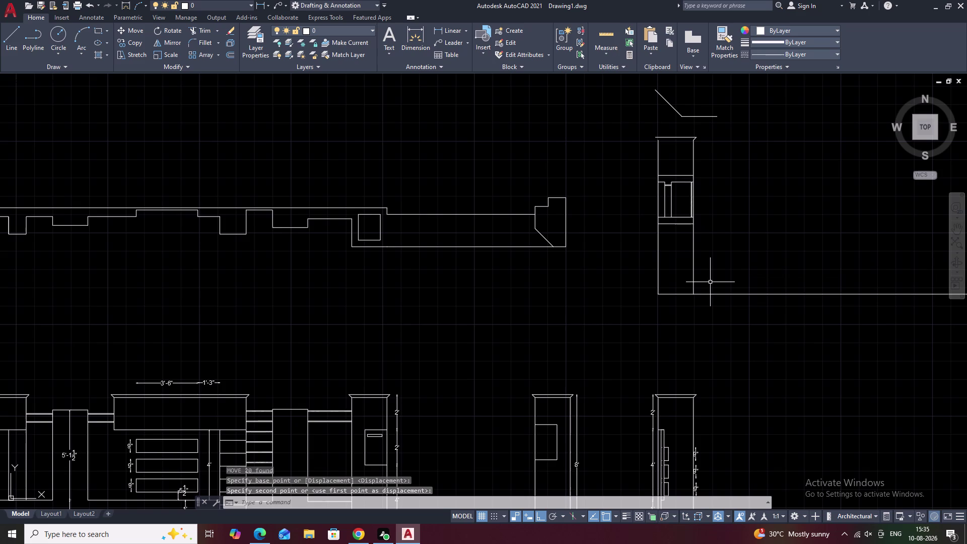
key(ctrl+z)
Reselect the tower with its base line and move it straight down from its lower corner.
scroll(up, 3)
drag(721, 180, 865, 331)
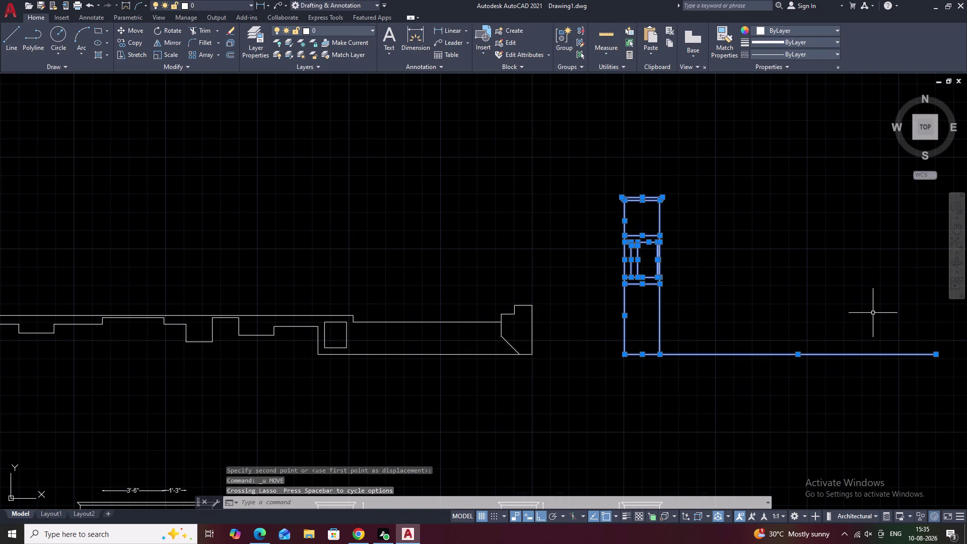
text(m)
key(space)
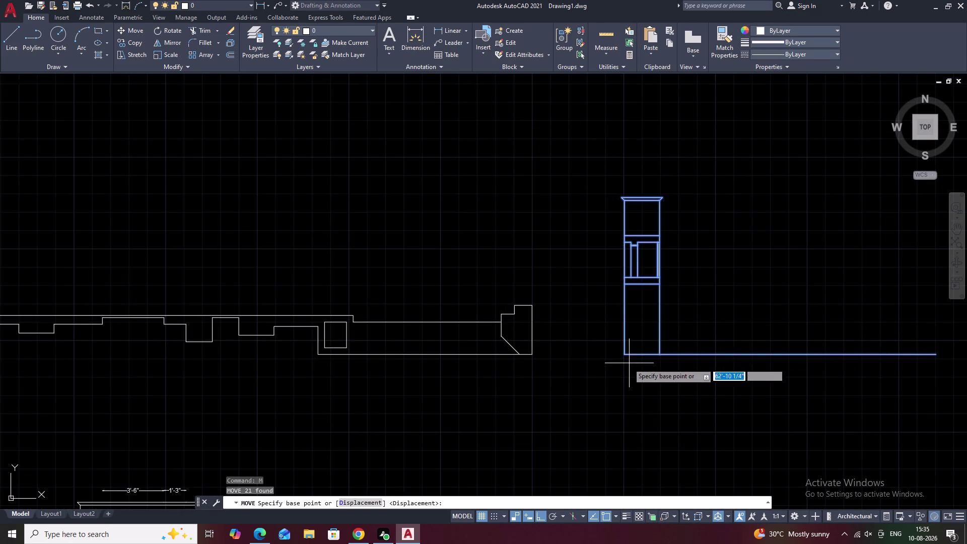
click(625, 355)
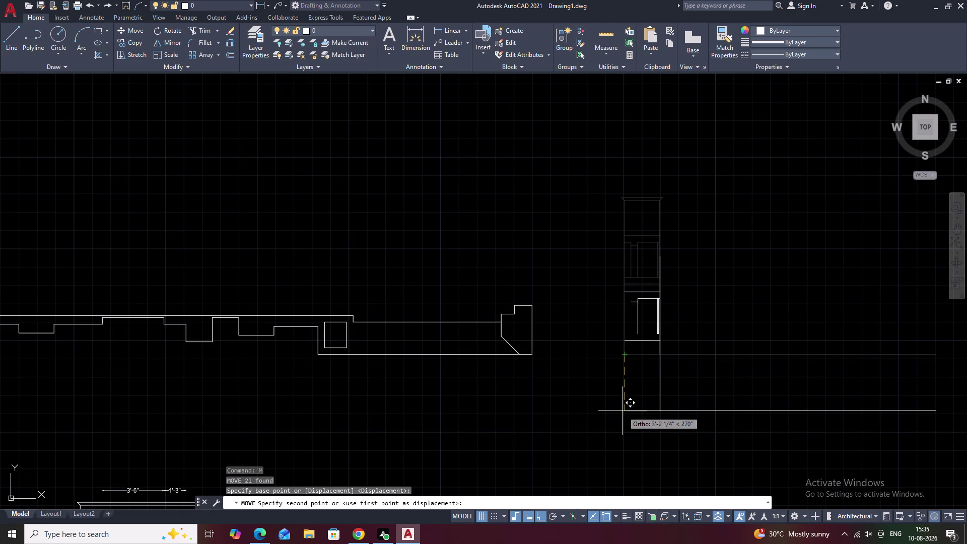
click(622, 383)
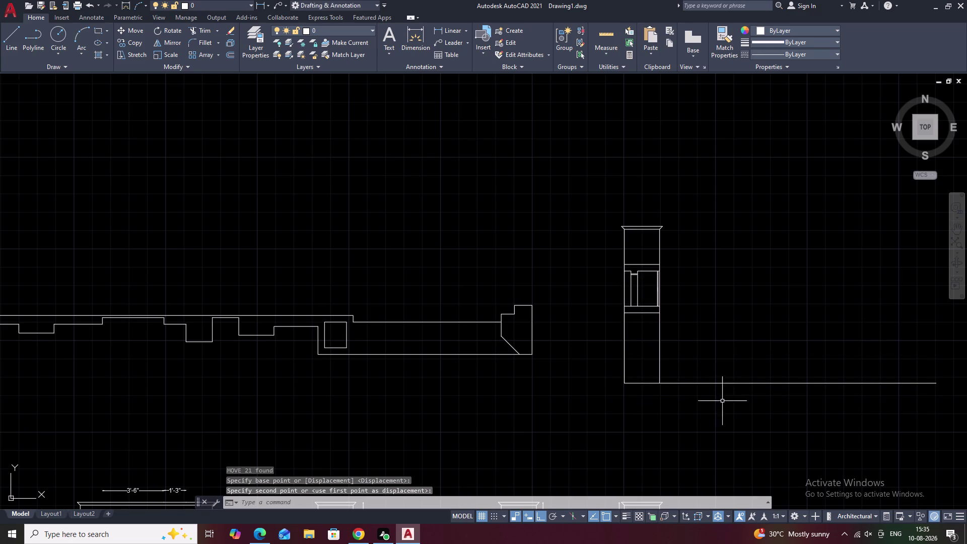
key(Escape)
scroll(up, 3)
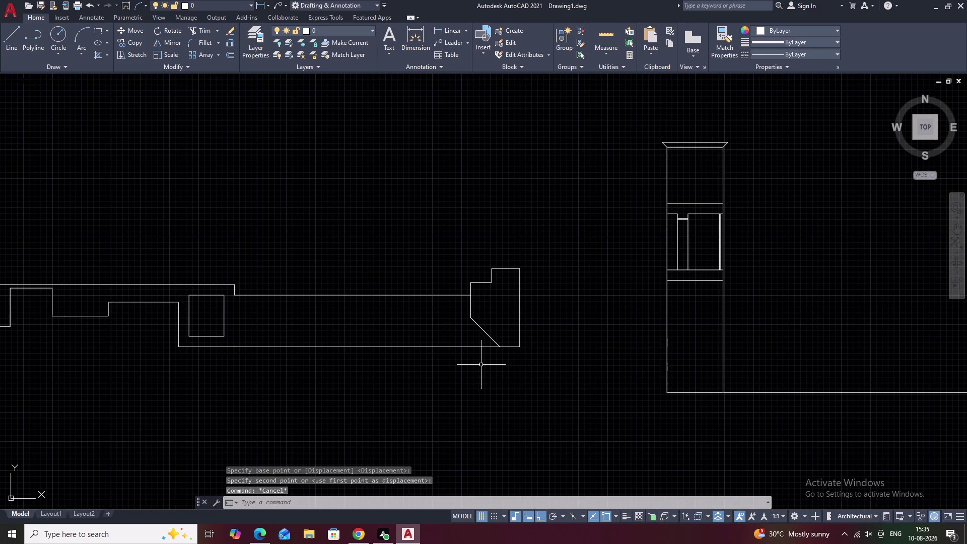
text(ex)
key(space)
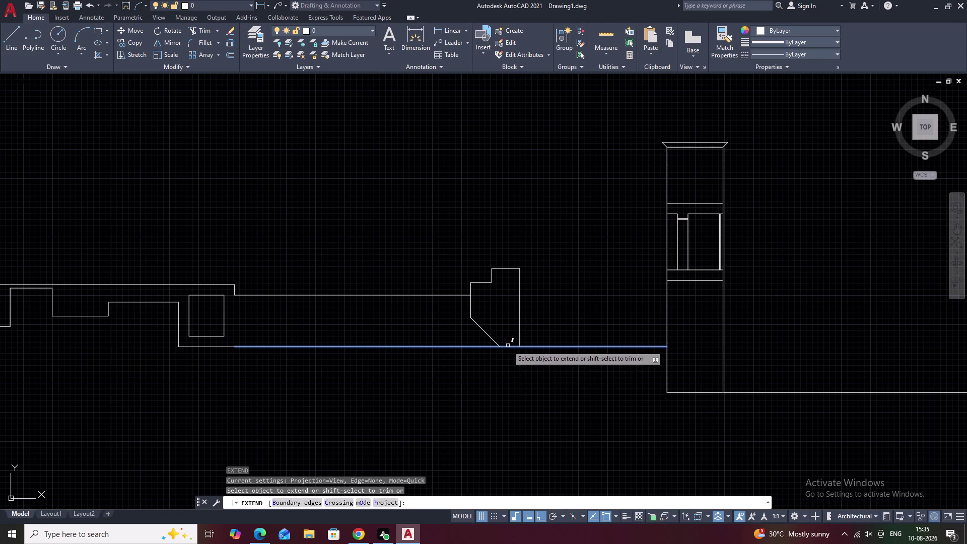
Extend the plan section's bottom line to the tower's right side.
click(509, 348)
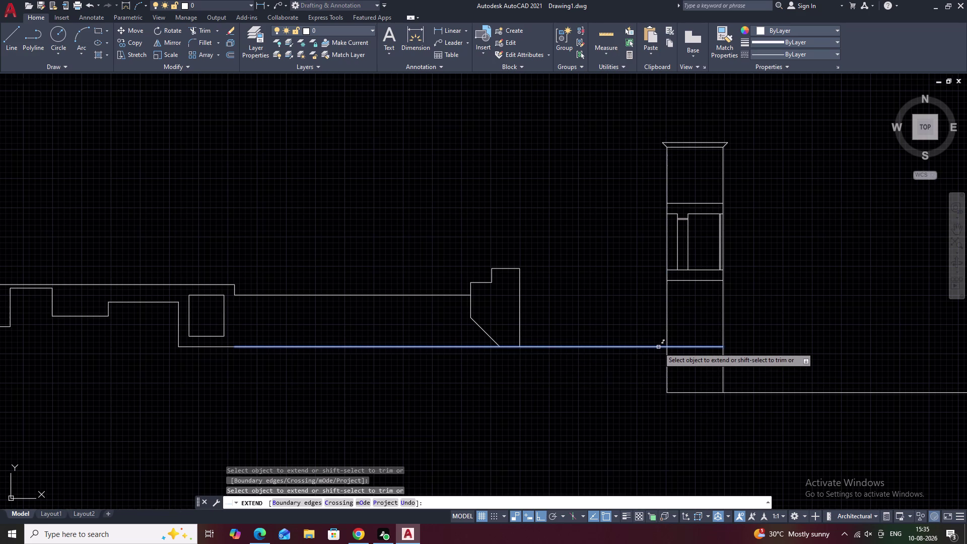
click(658, 347)
key(Escape)
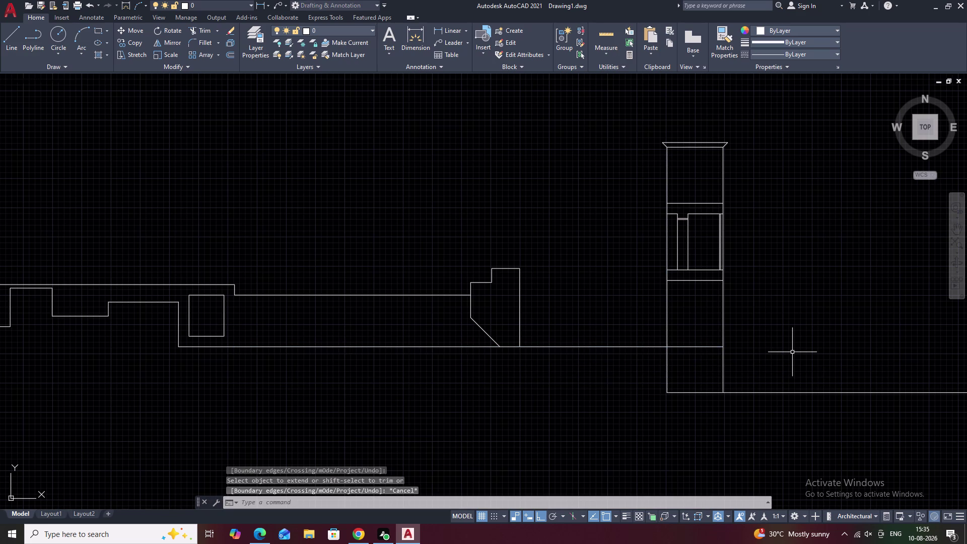
Stretch the bottom line's right end grip 1'-0" past the tower.
click(711, 348)
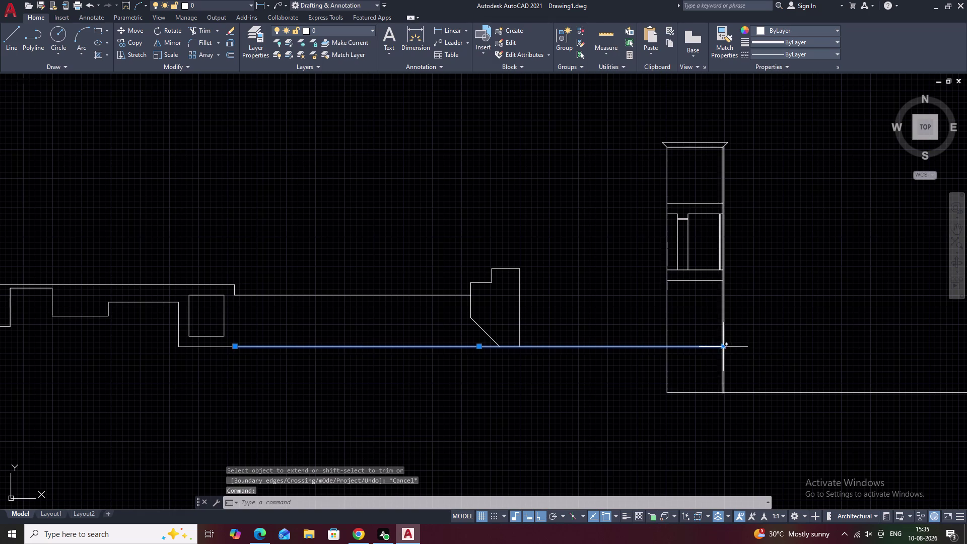
click(724, 347)
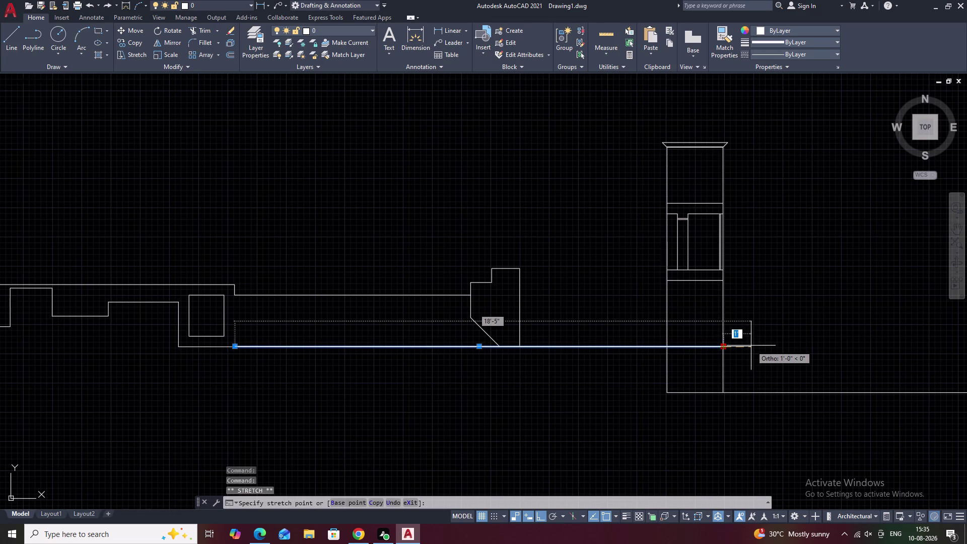
click(751, 346)
key(Escape)
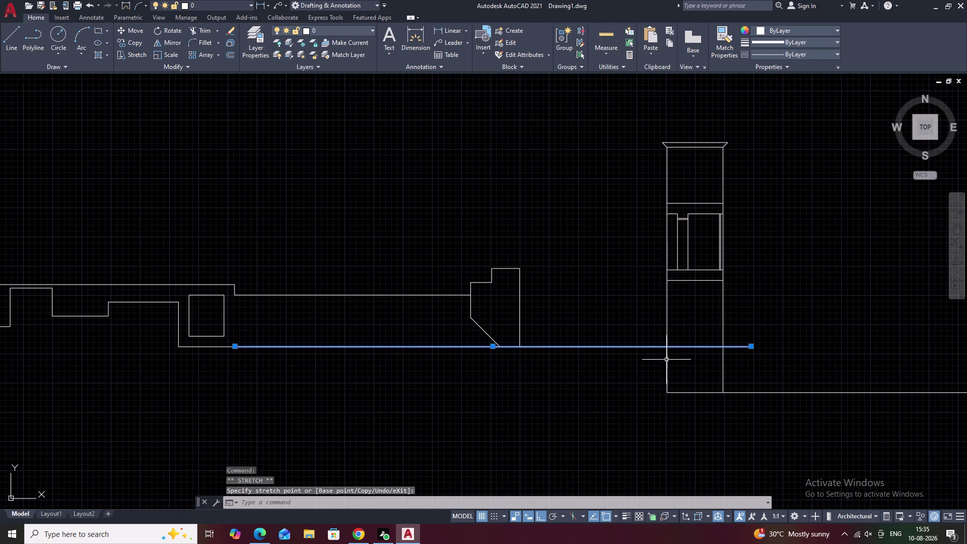
key(Escape)
scroll(down, 3)
middle_drag(619, 376, 564, 349)
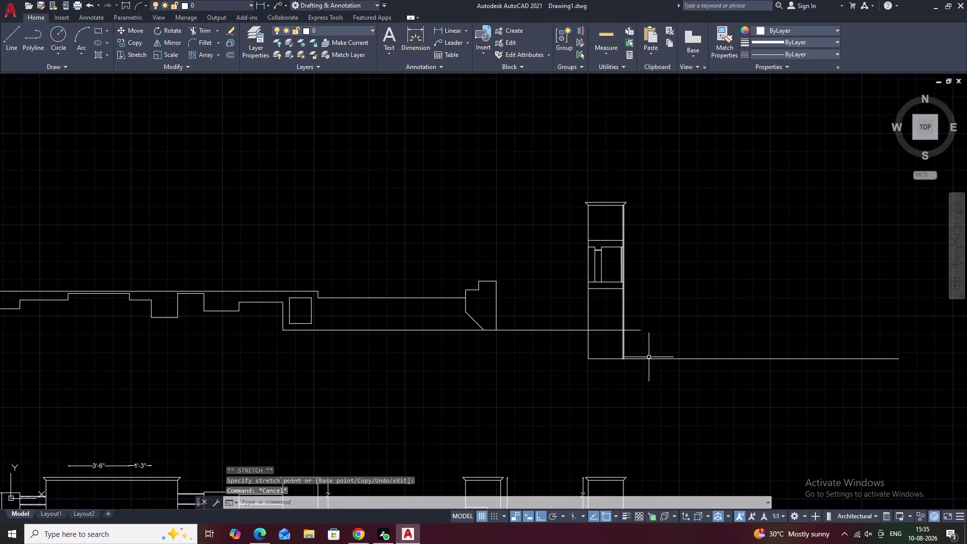
text(tr)
key(space)
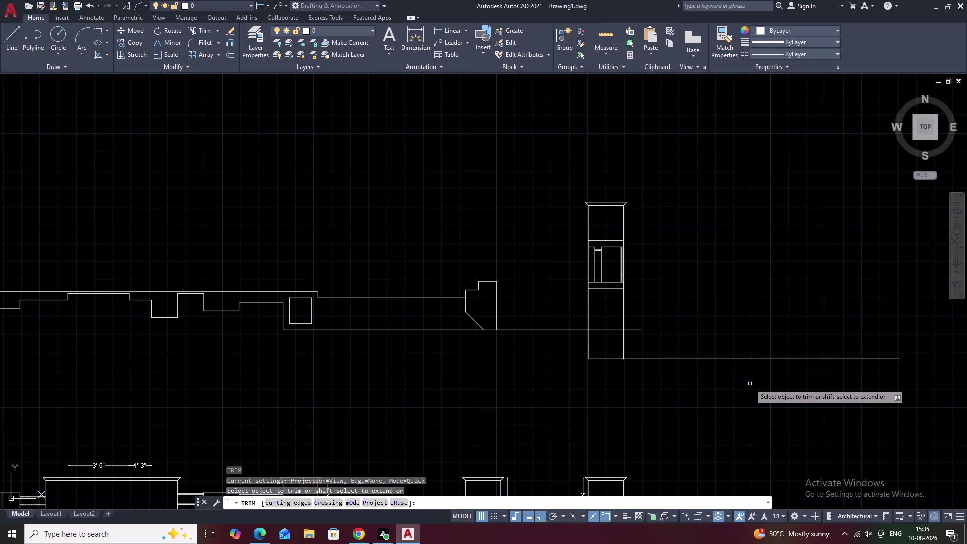
Trim away the tower's base line to the right of the tower.
key(Escape)
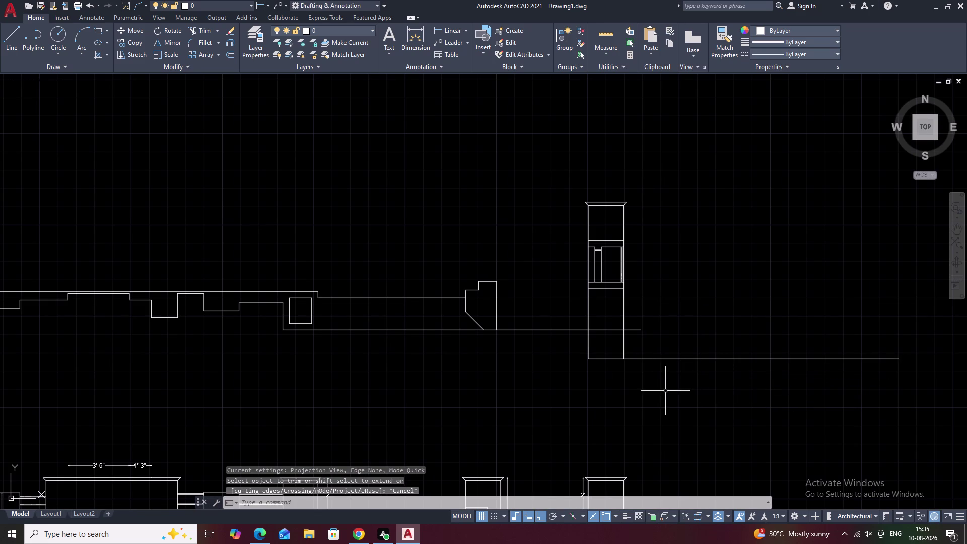
text(tr)
key(space)
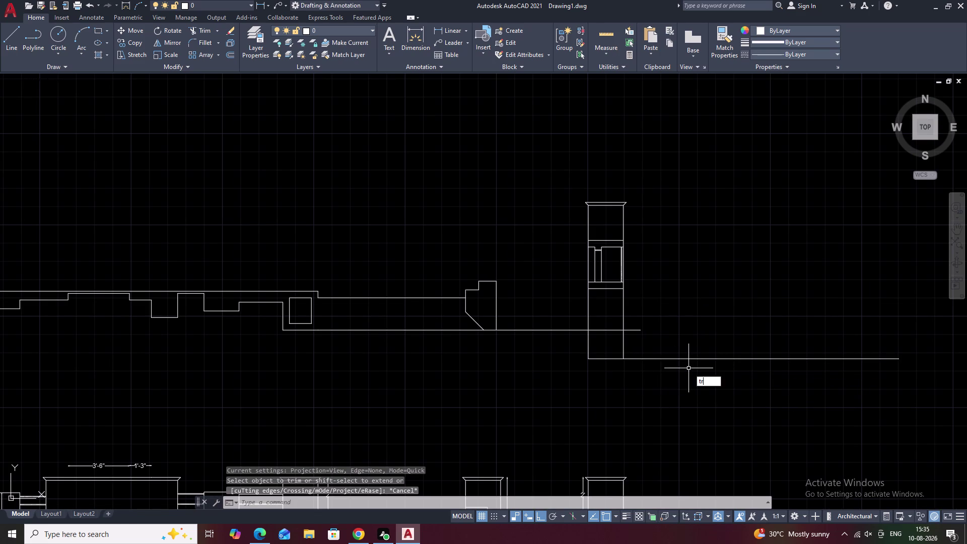
click(693, 359)
key(Escape)
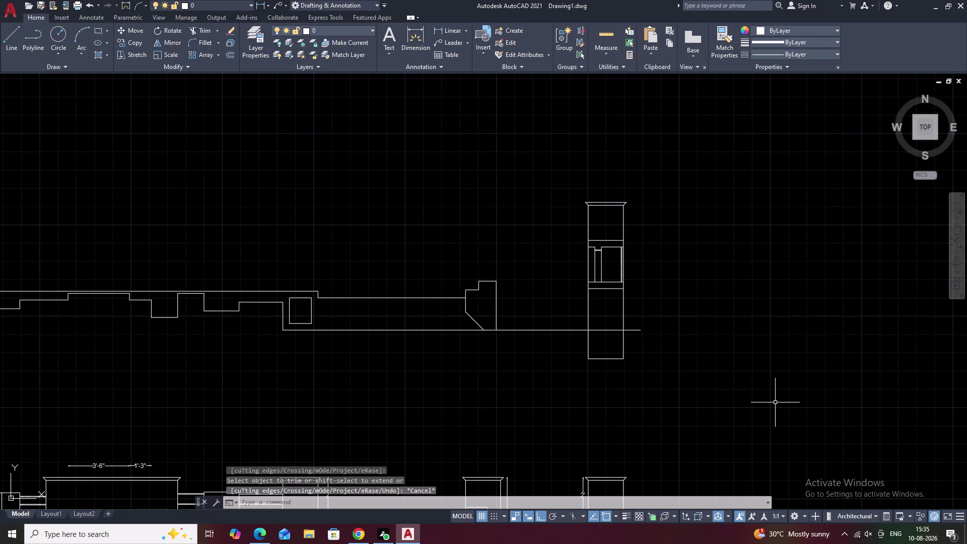
Draw a short ground line from the tower's base corner out to the right.
key(l)
key(space)
scroll(up, 3)
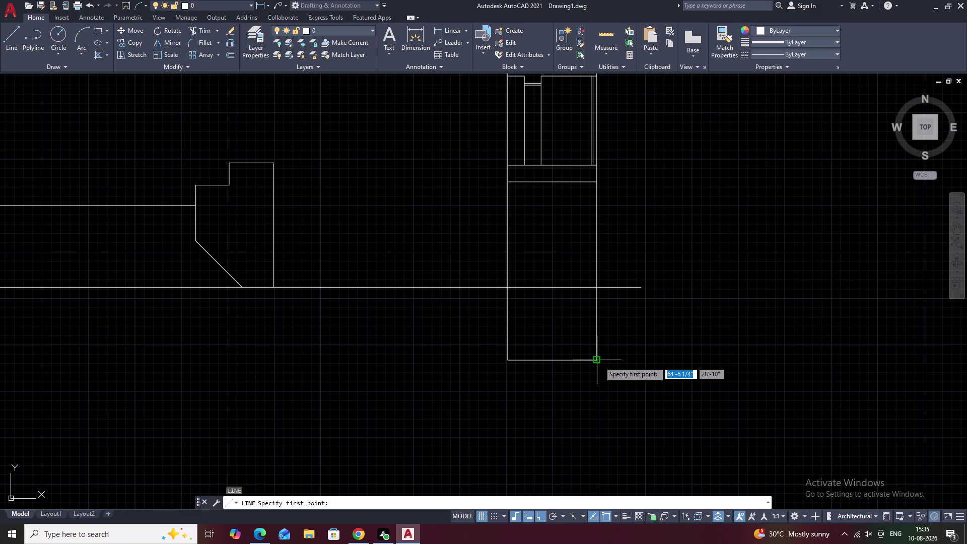
click(599, 362)
click(705, 366)
key(space)
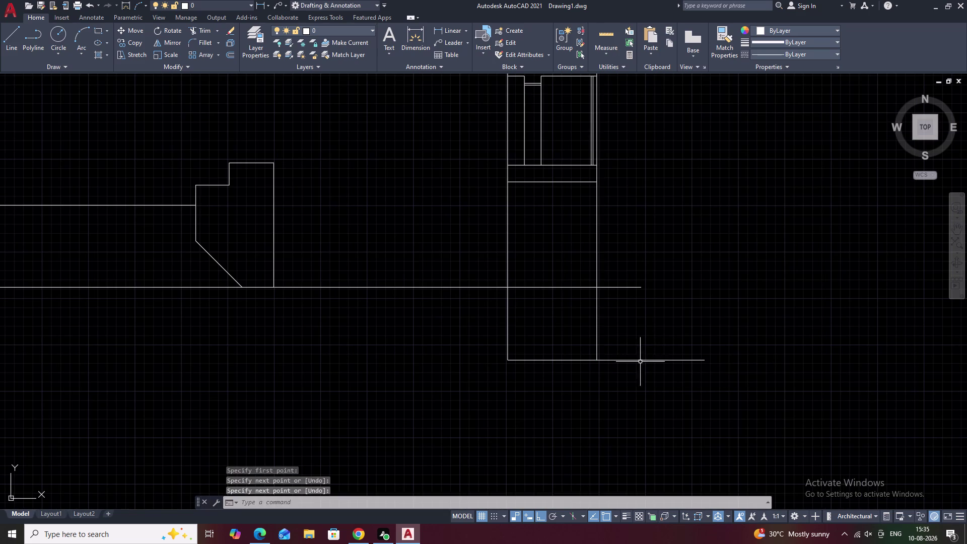
Draw a matching ground line from the tower's base out to the left.
key(space)
click(510, 361)
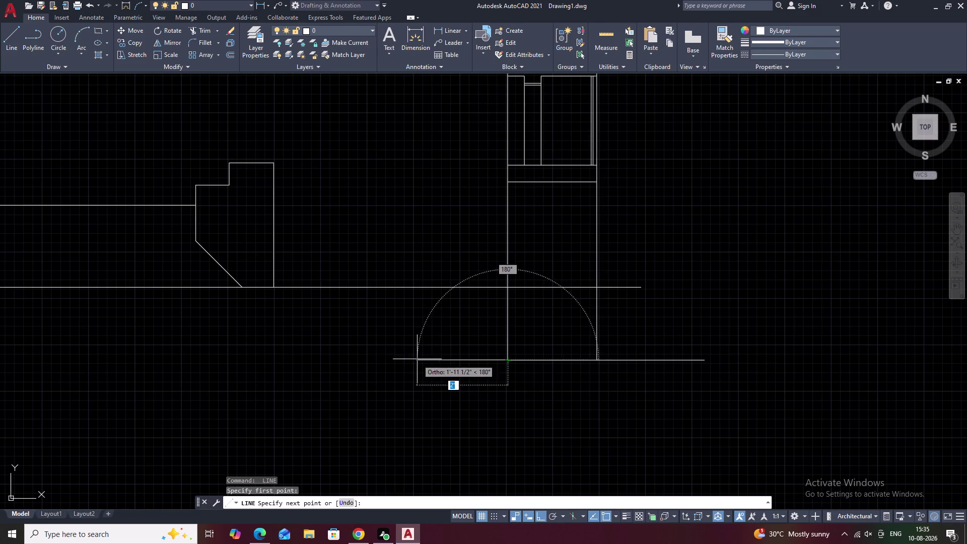
click(391, 360)
key(Escape)
scroll(down, 3)
middle_drag(639, 390, 642, 359)
scroll(down, 3)
middle_drag(578, 369, 643, 356)
scroll(up, 3)
scroll(down, 3)
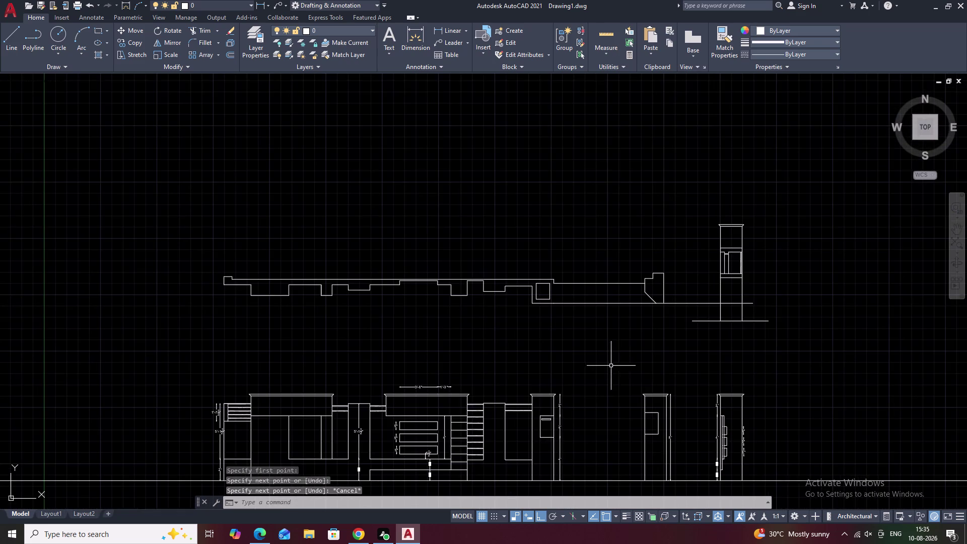
middle_drag(655, 361, 596, 347)
scroll(up, 3)
middle_drag(693, 355, 590, 328)
scroll(down, 3)
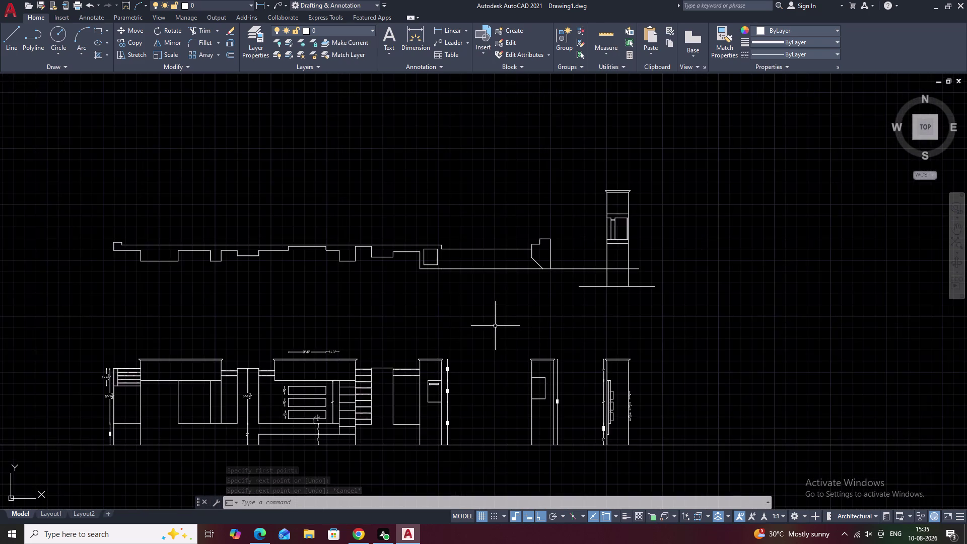
middle_drag(495, 326, 640, 328)
middle_drag(551, 326, 562, 320)
scroll(up, 3)
middle_drag(558, 323, 561, 298)
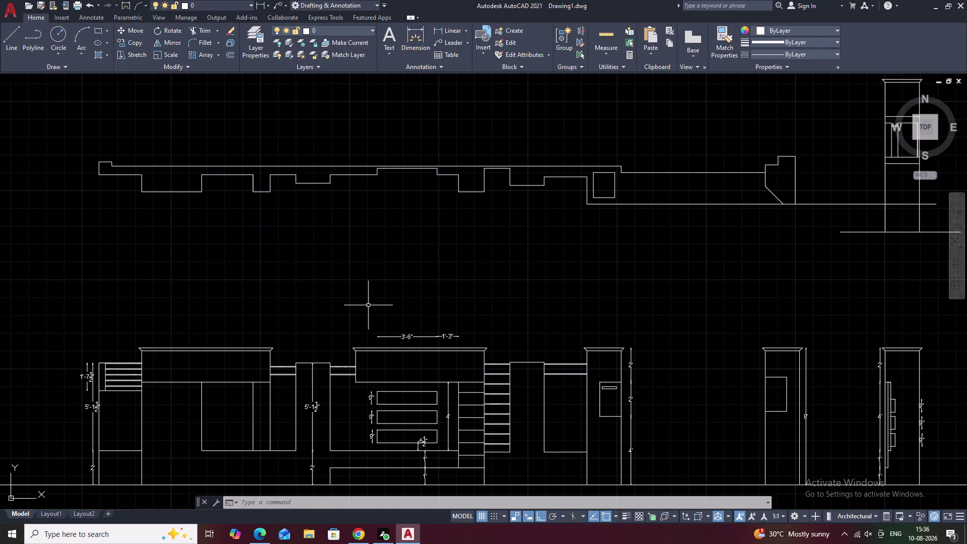
scroll(down, 3)
middle_drag(439, 300, 434, 280)
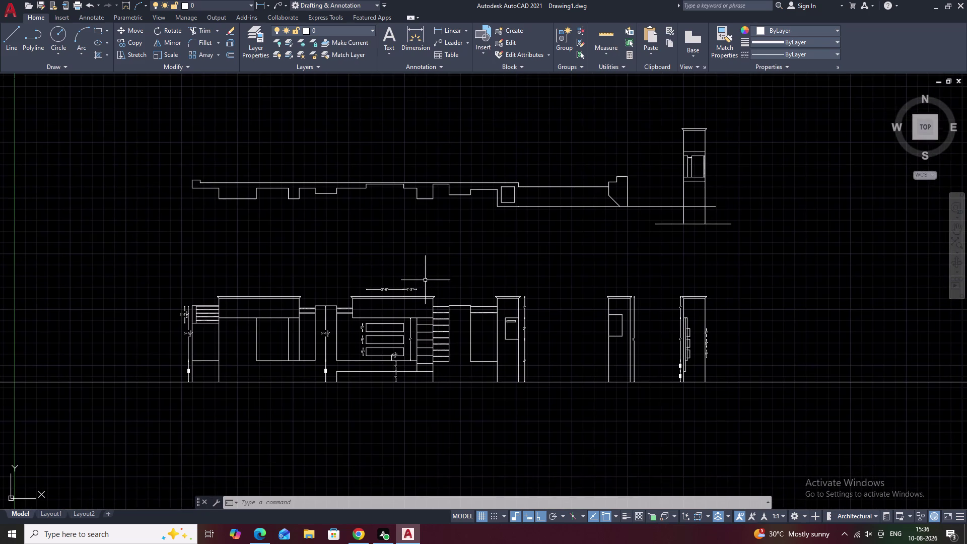
scroll(up, 3)
middle_drag(401, 298, 420, 255)
middle_drag(234, 320, 284, 283)
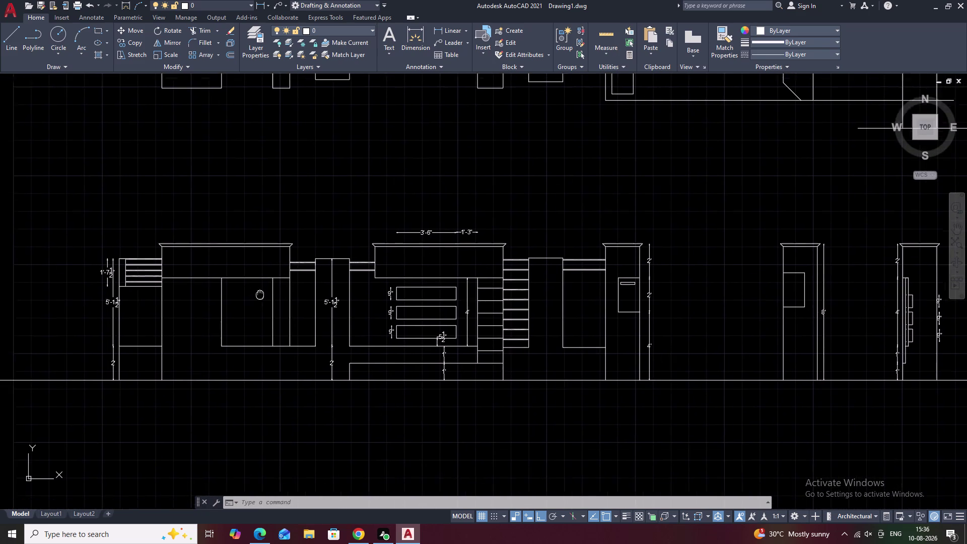
scroll(down, 3)
middle_drag(445, 289, 445, 325)
middle_drag(379, 301, 409, 293)
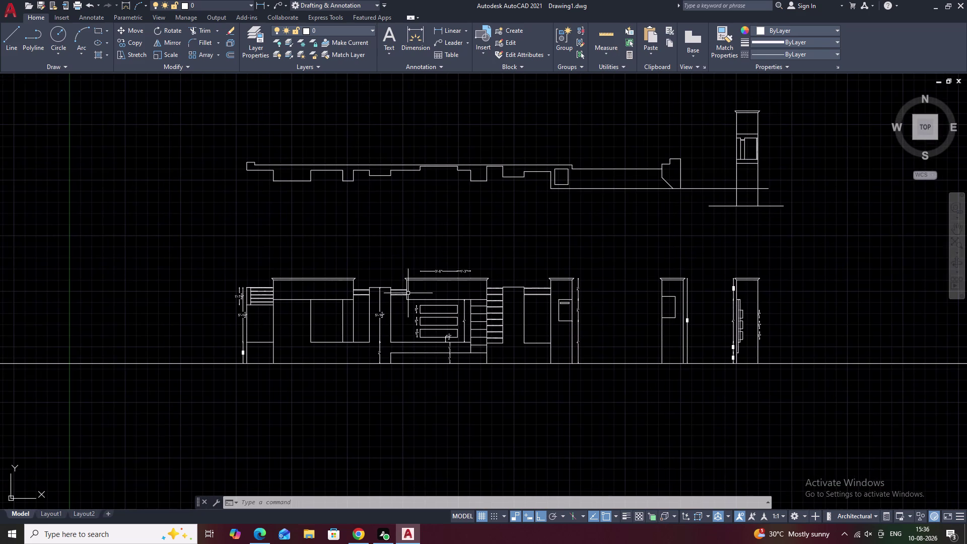